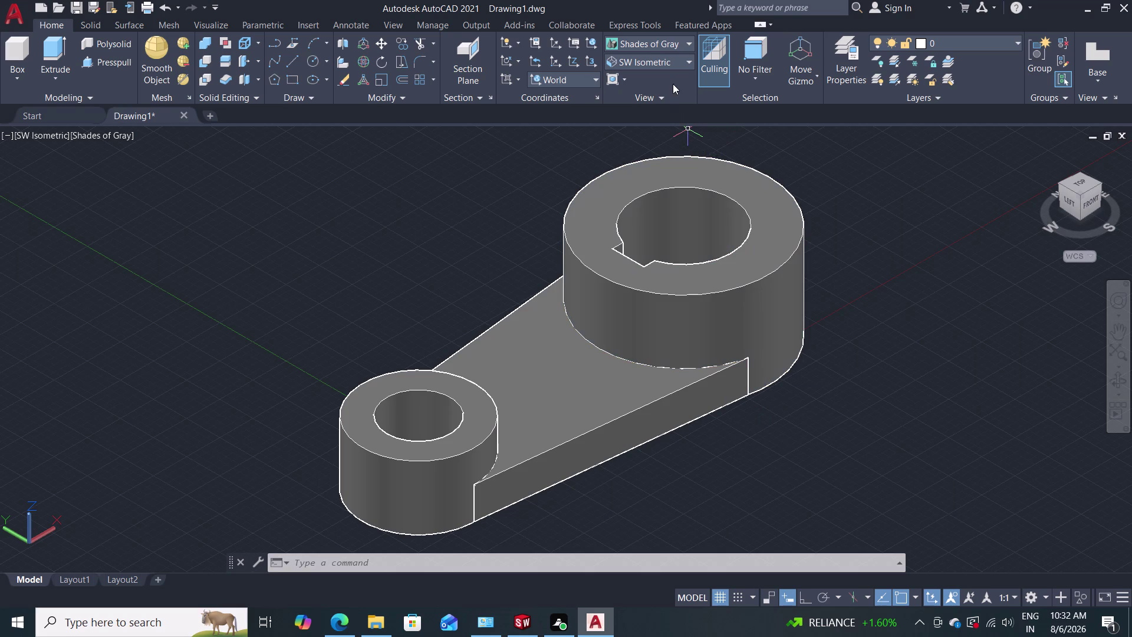
Switch to the Top view and draw a line from the small boss centre to the large boss centre.
click(685, 64)
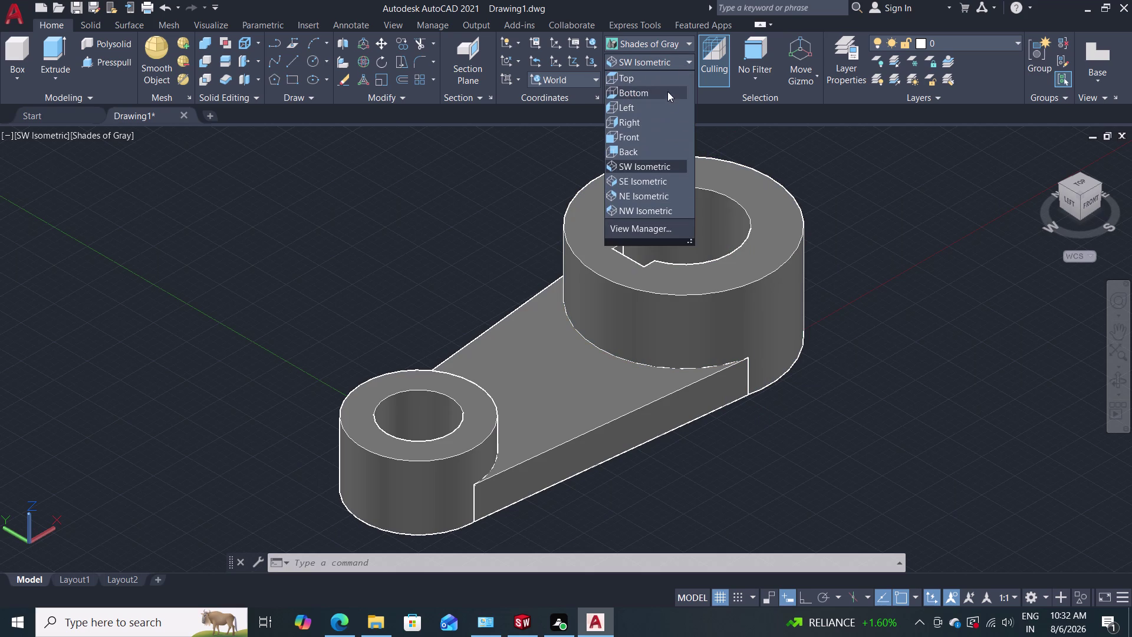
click(667, 82)
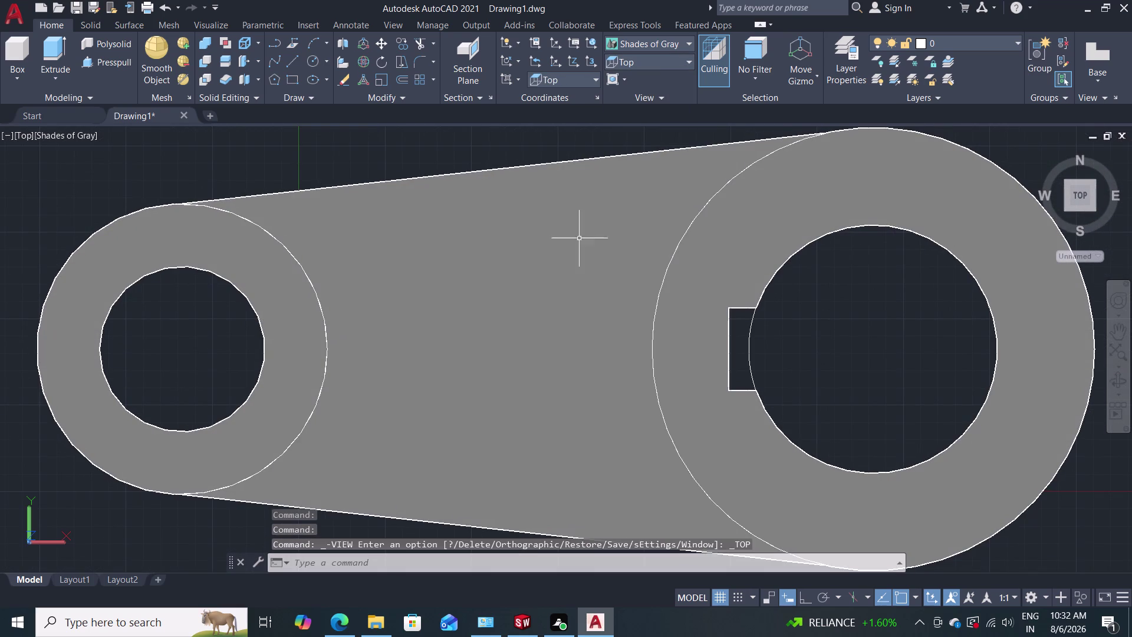
key(l)
key(Return)
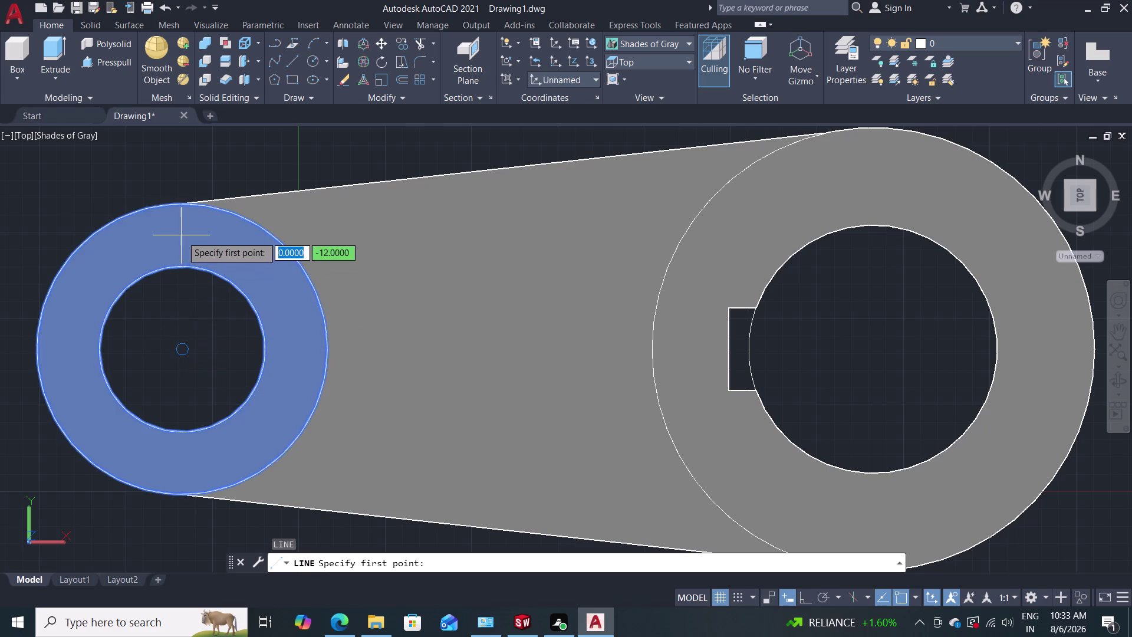
click(182, 350)
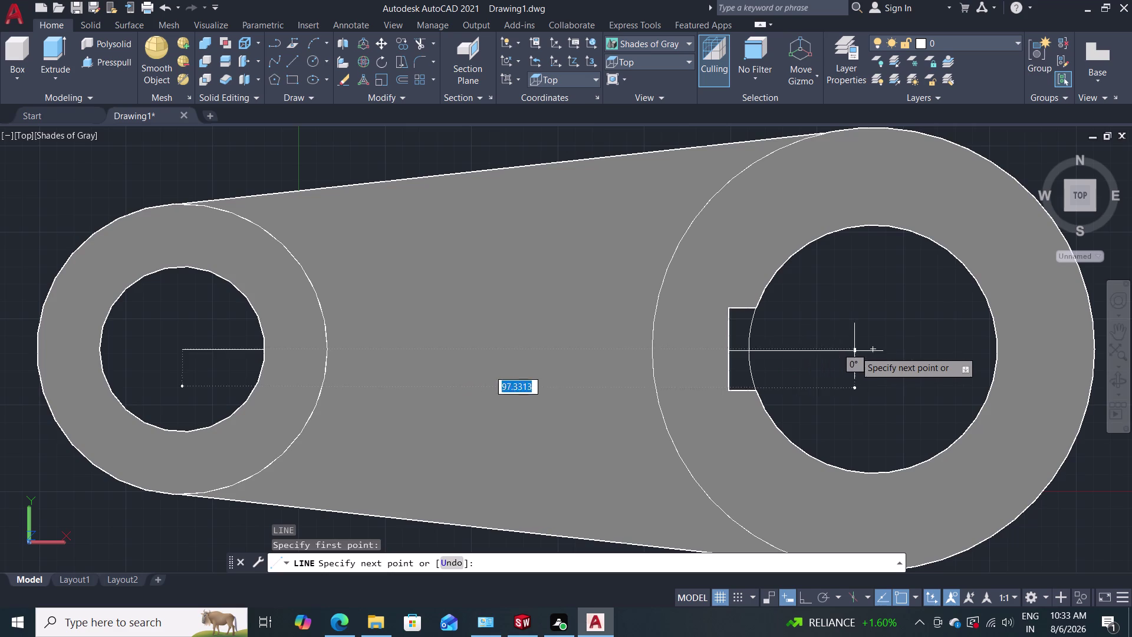
click(877, 348)
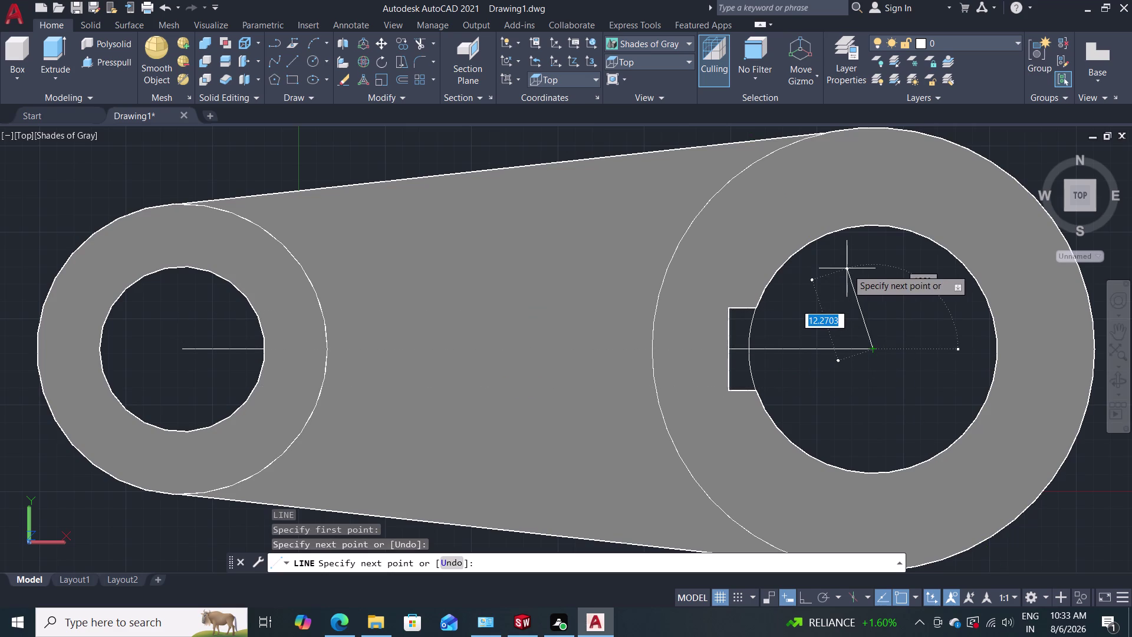
key(Escape)
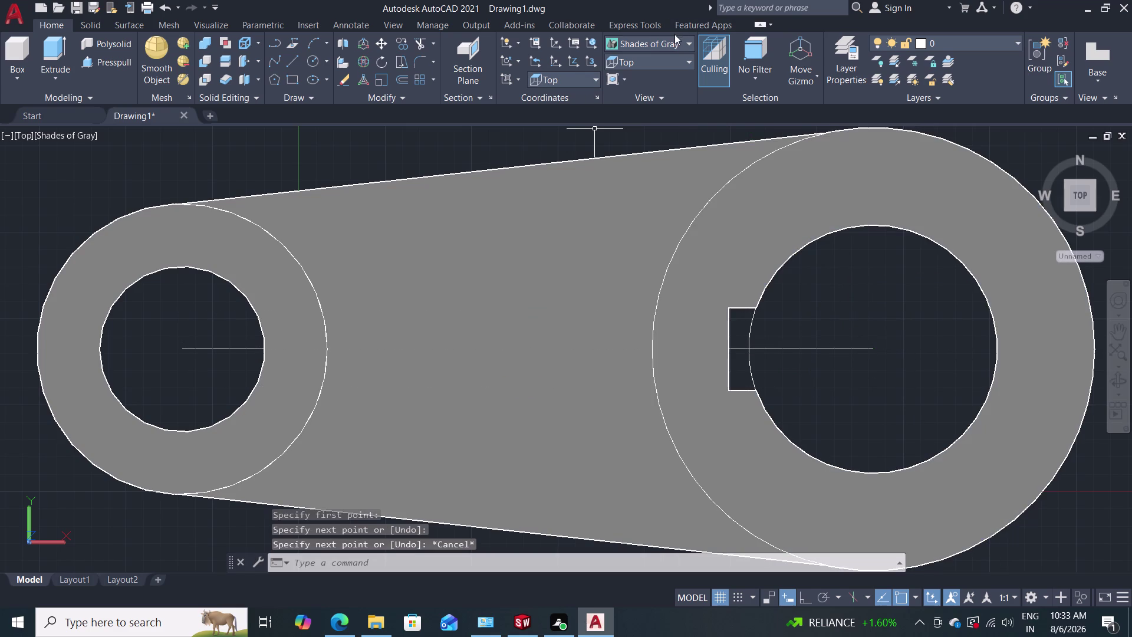
click(671, 42)
Use 2D Wireframe and offset the centre line 6 units above and below.
click(631, 87)
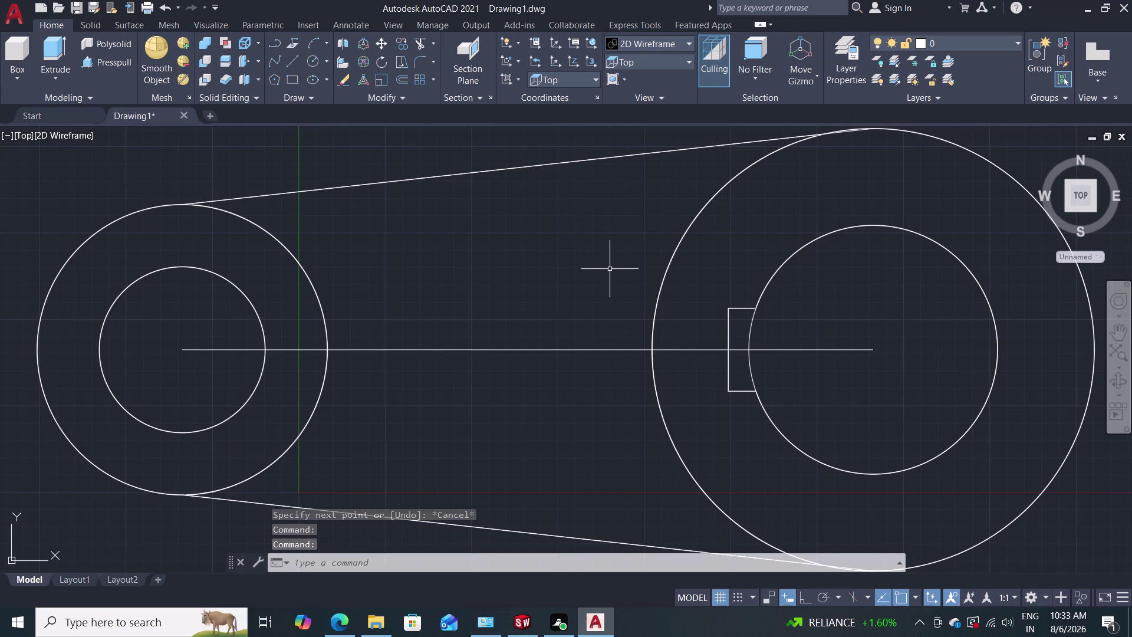
key(o)
key(Return)
key(6)
key(Return)
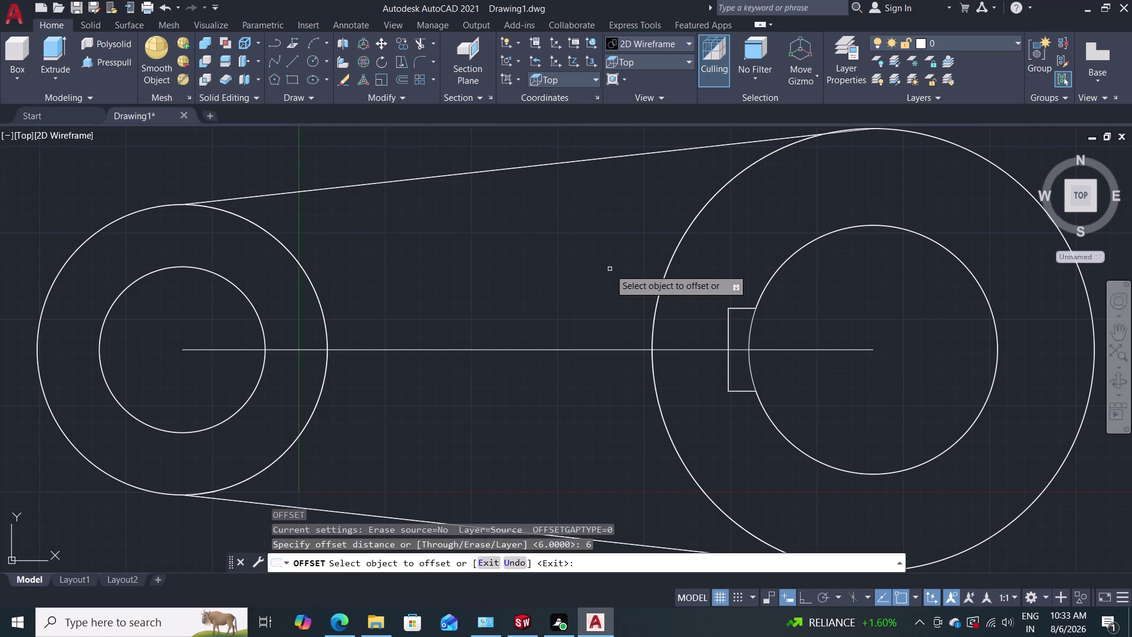
click(549, 348)
click(553, 317)
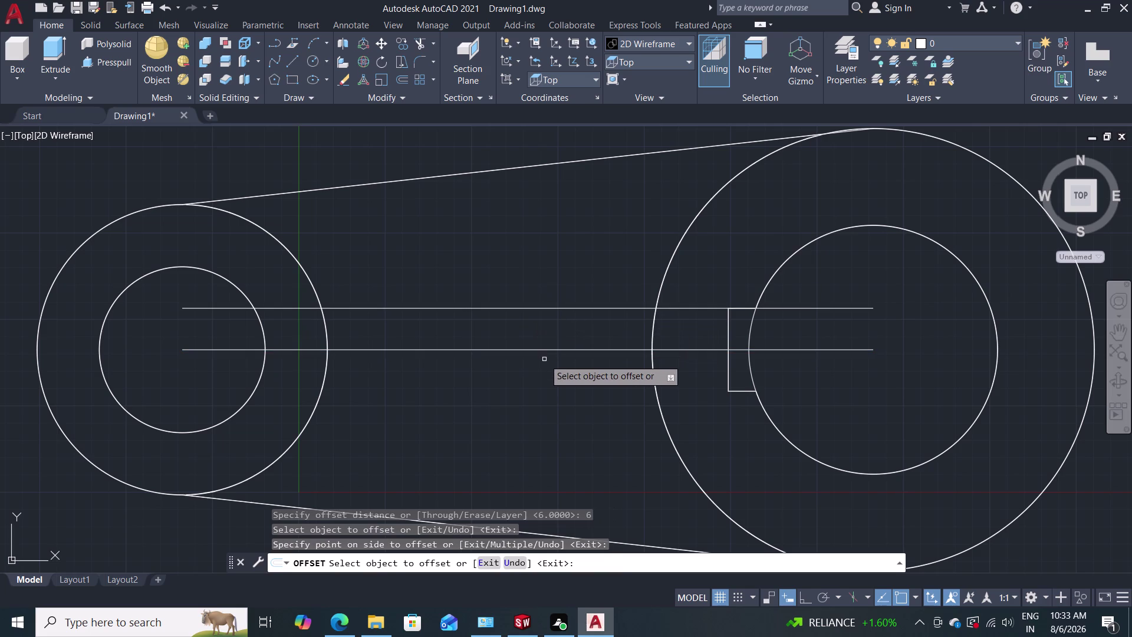
click(548, 349)
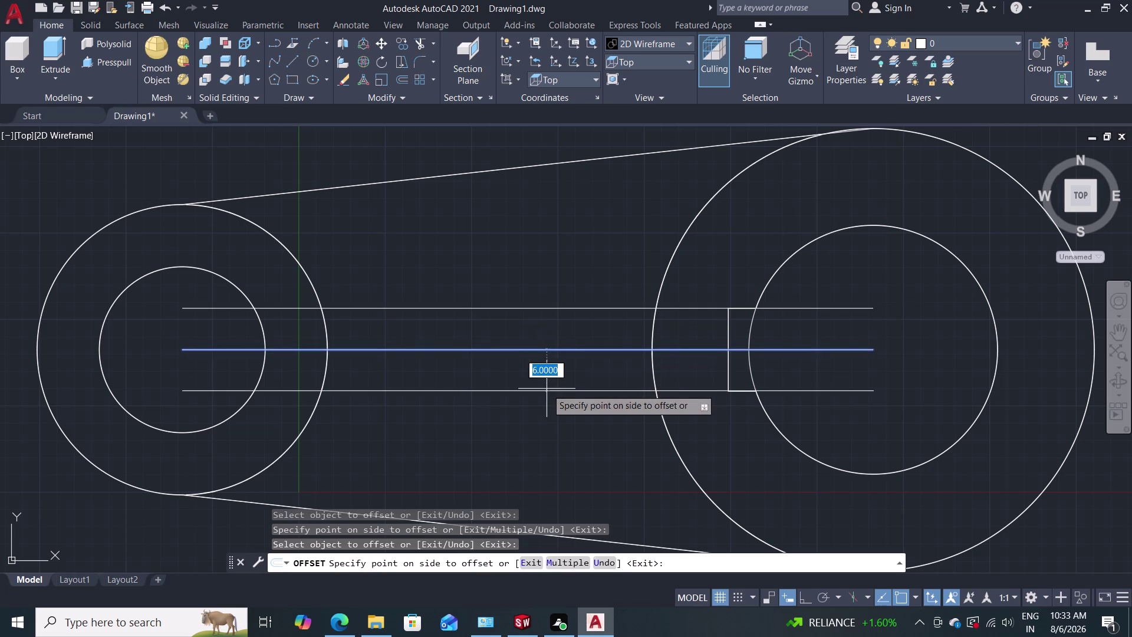
click(547, 389)
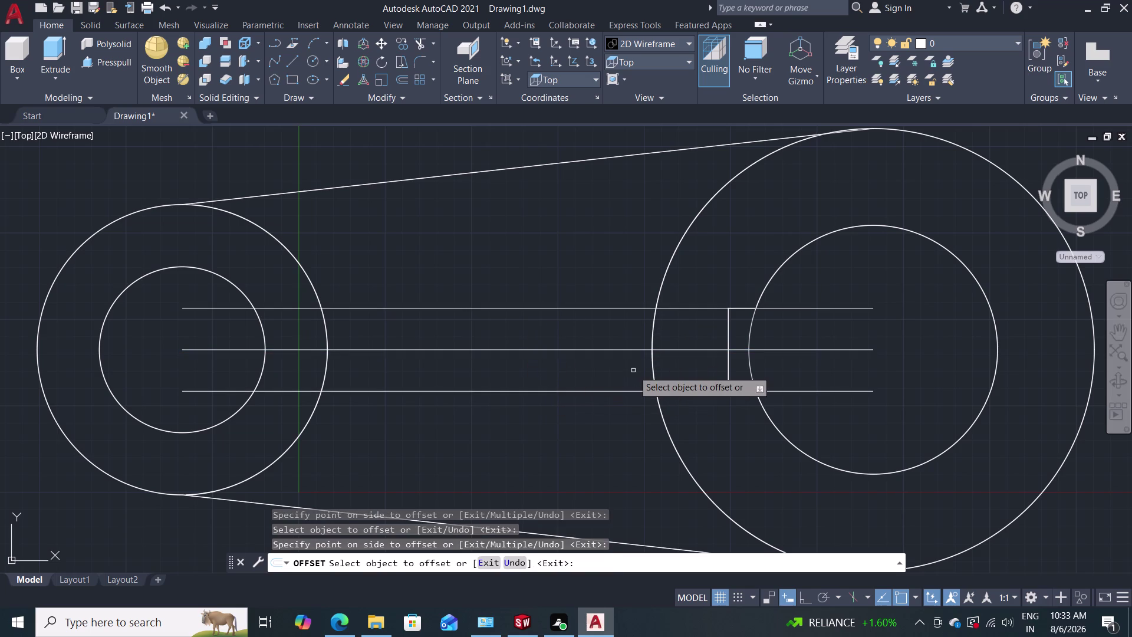
key(Escape)
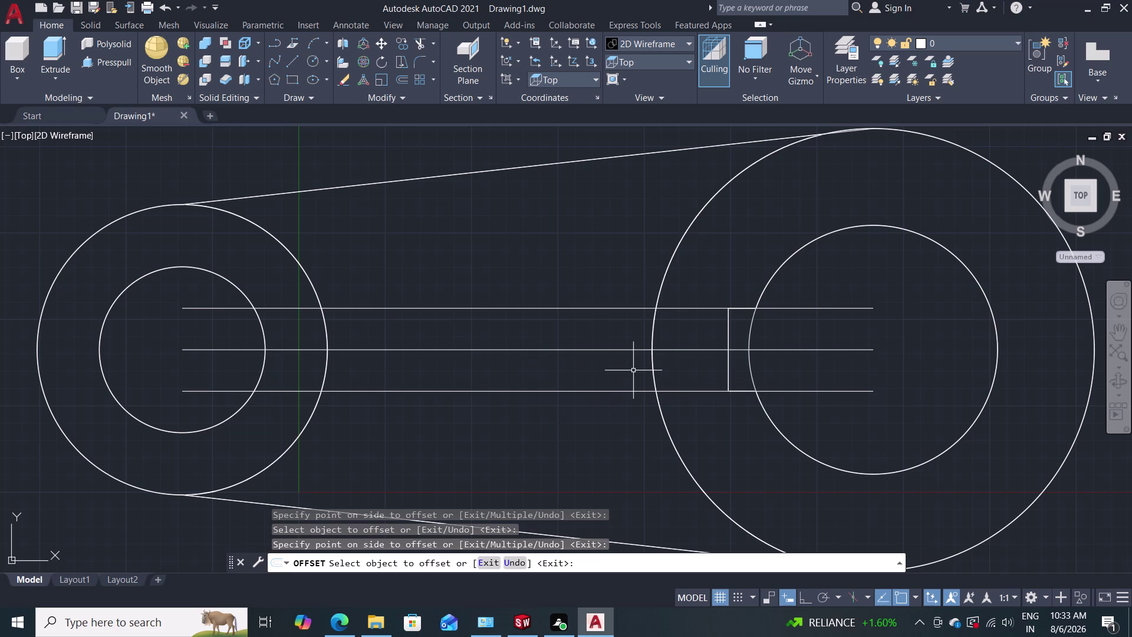
Trim the three web line ends inside the small boss circle.
text(tr)
key(Return)
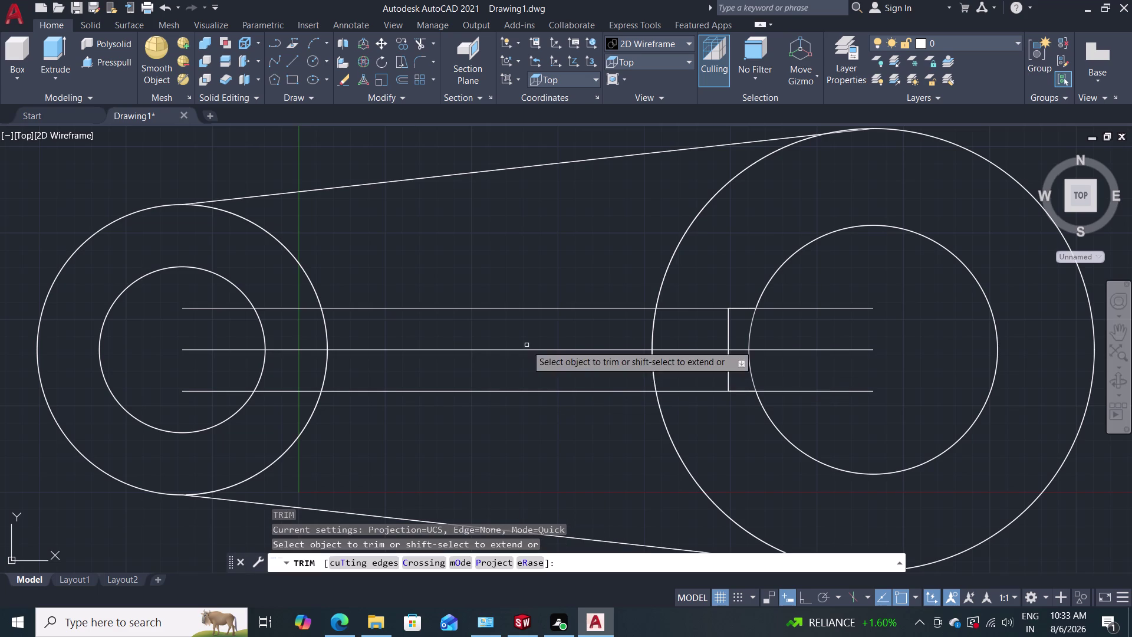
click(282, 293)
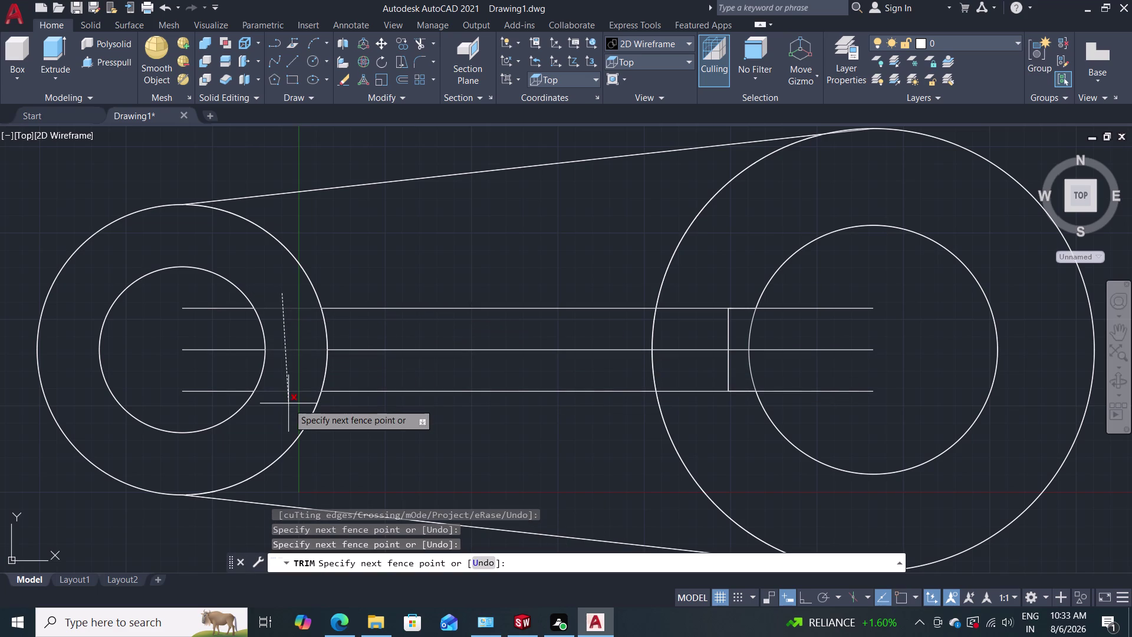
click(288, 404)
click(200, 300)
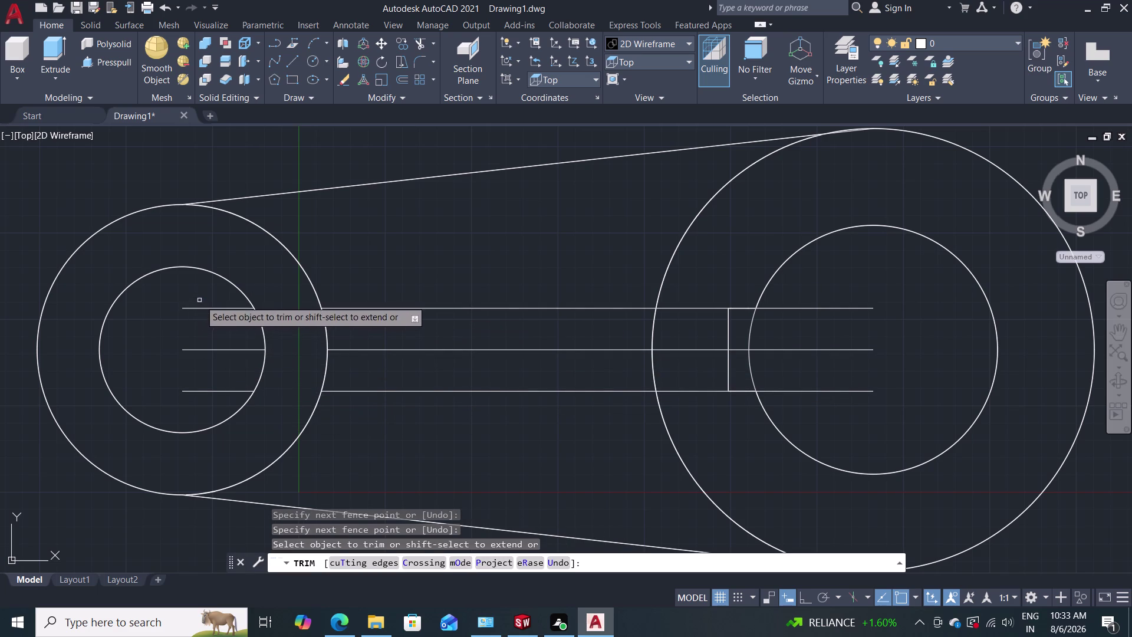
click(215, 398)
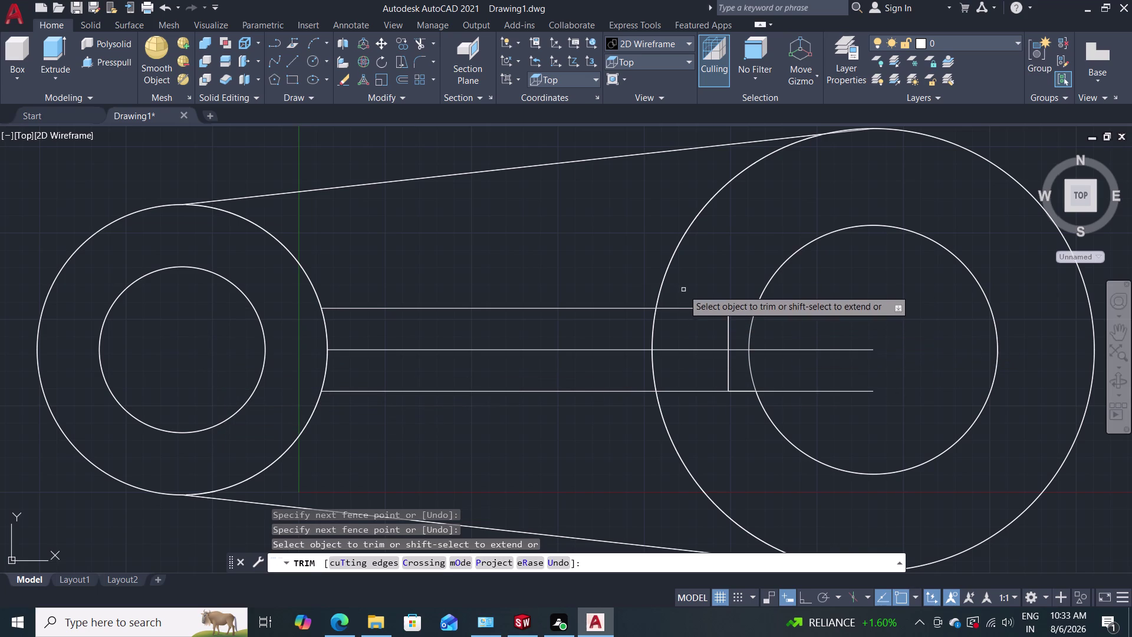
Trim the web lines crossing the large boss and its bore.
drag(687, 284, 710, 392)
click(705, 399)
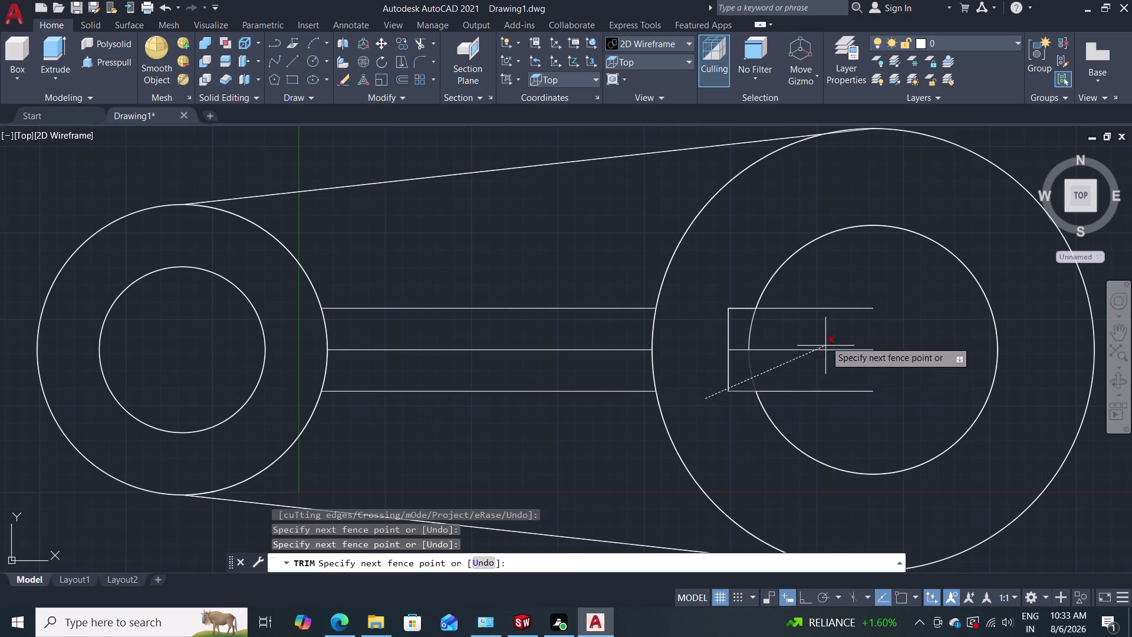
click(694, 408)
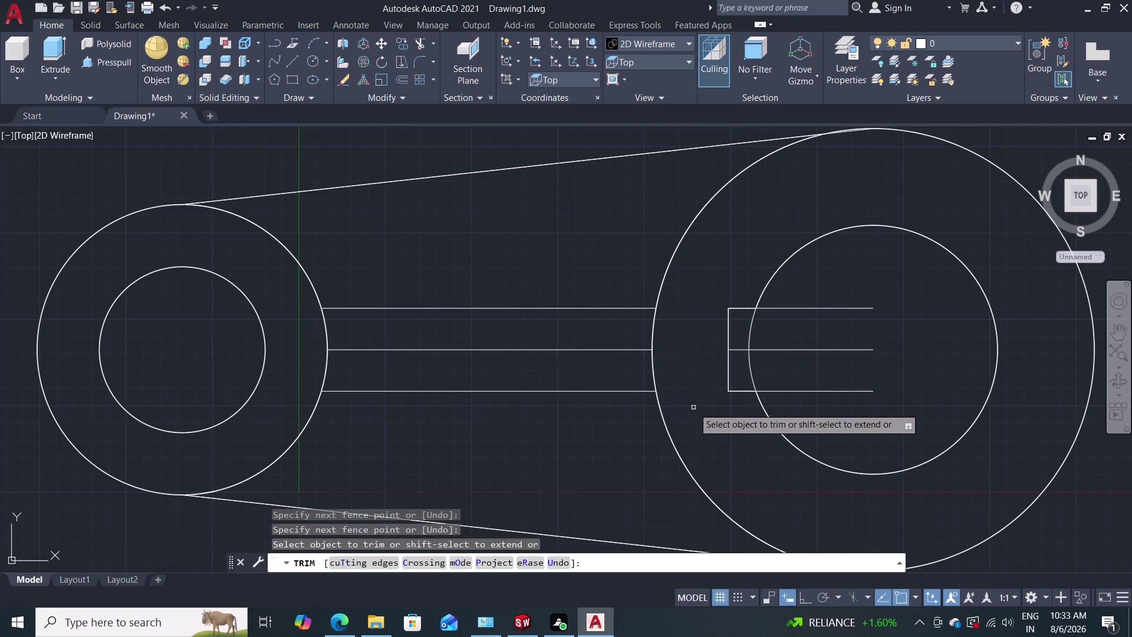
drag(825, 290, 813, 388)
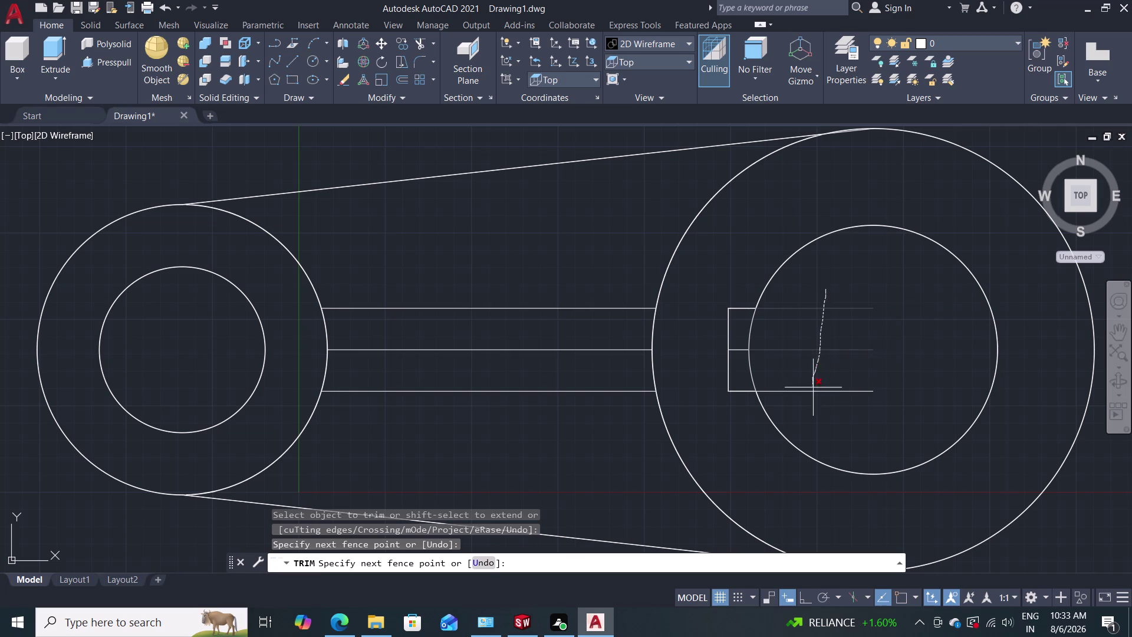
drag(813, 387, 815, 397)
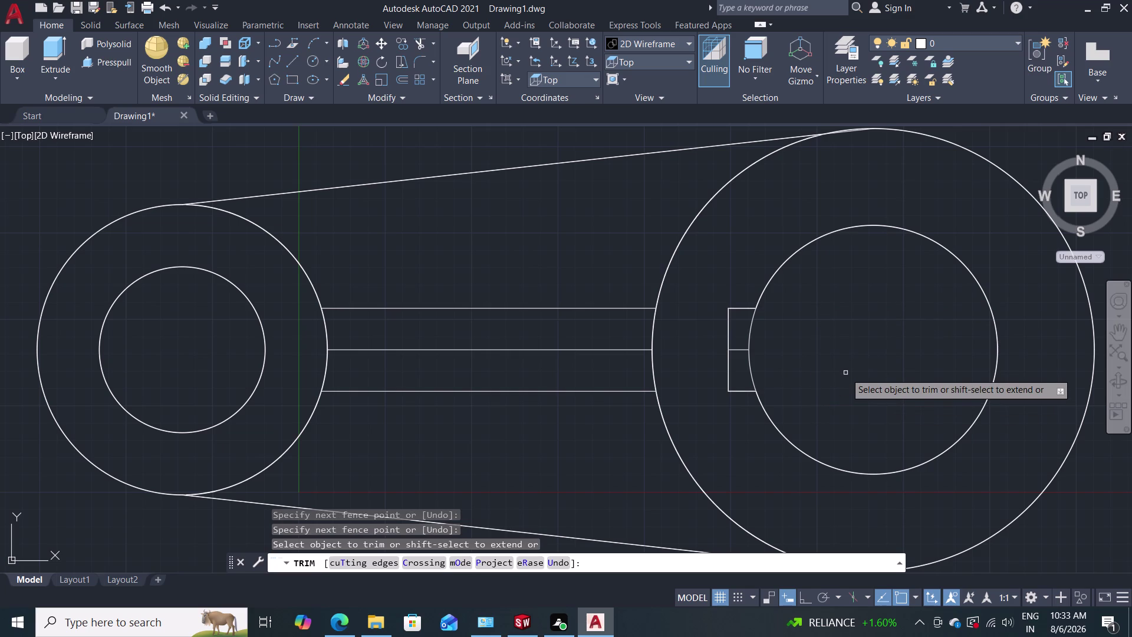
key(Escape)
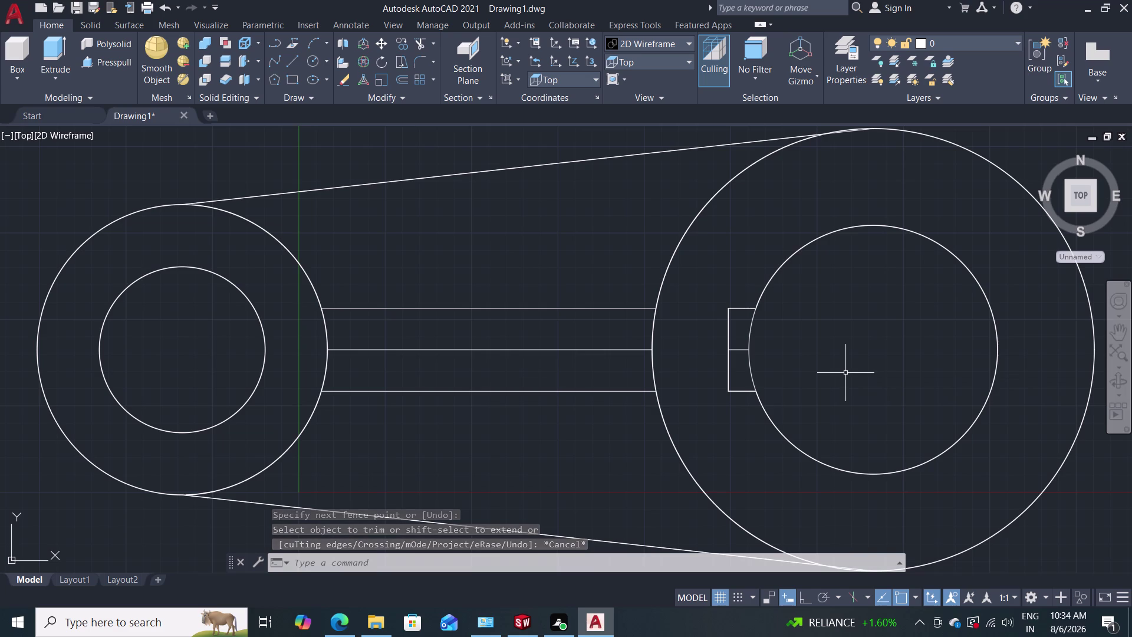
click(675, 65)
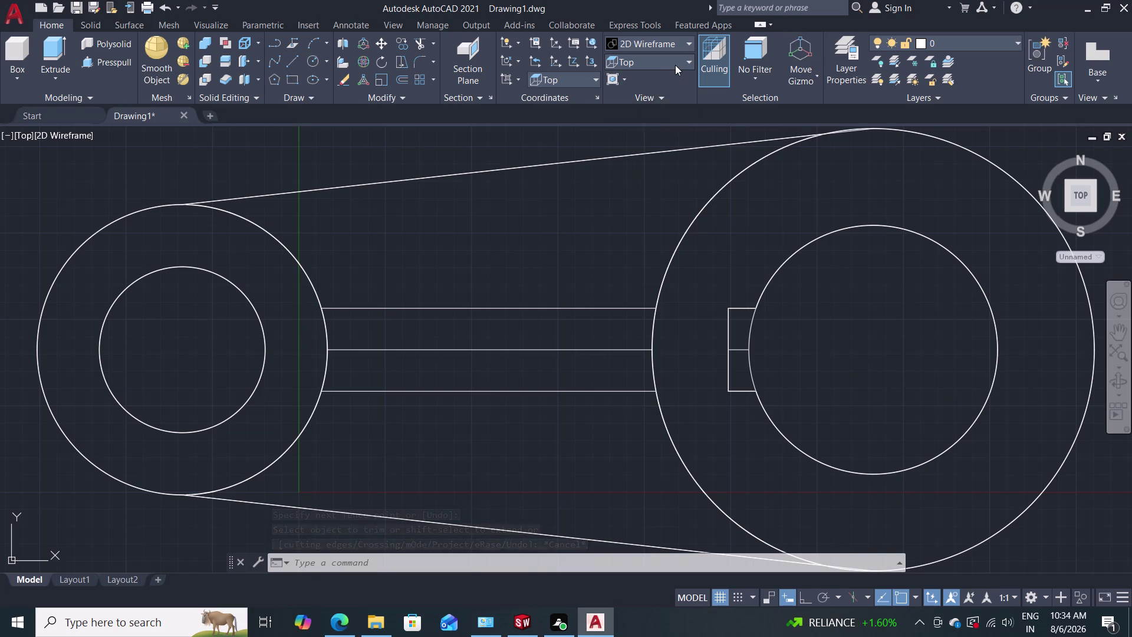
click(628, 164)
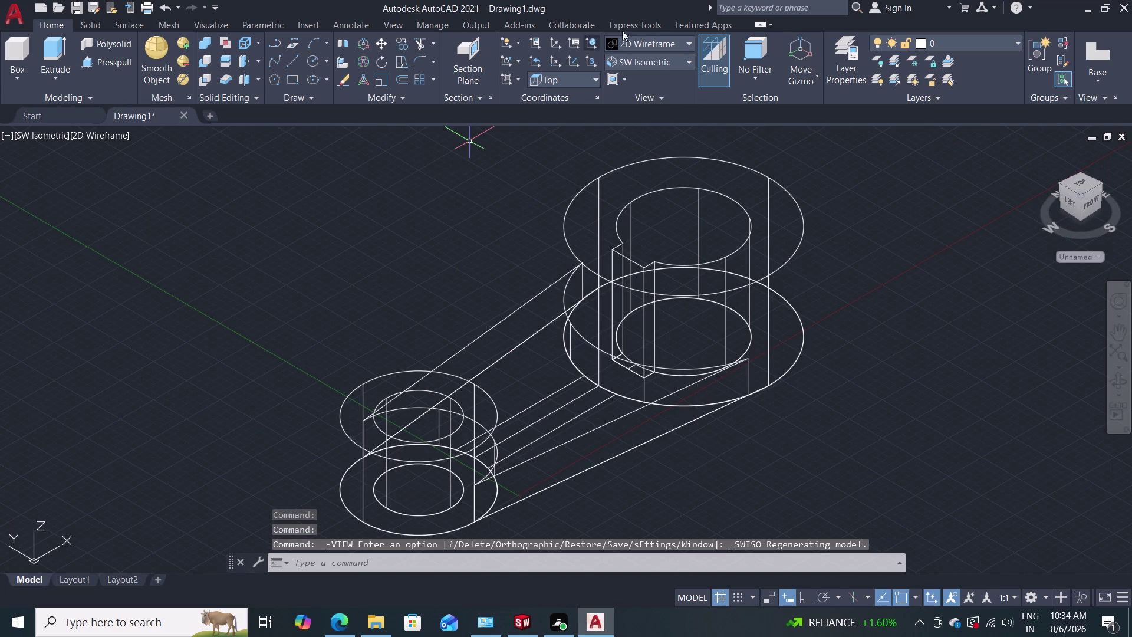
click(657, 38)
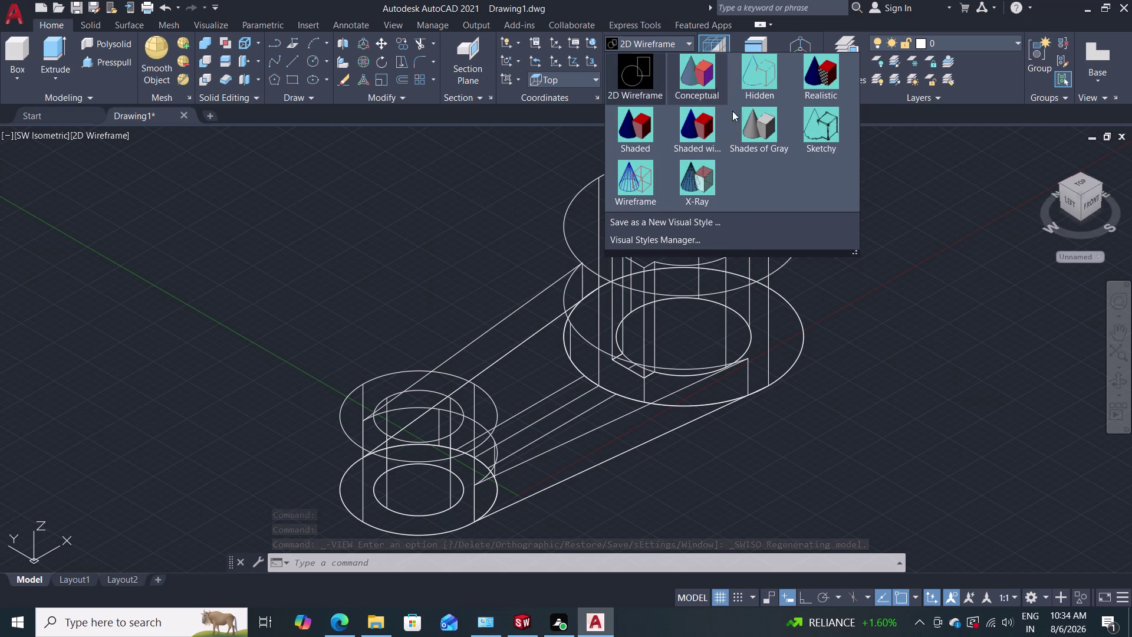
click(769, 136)
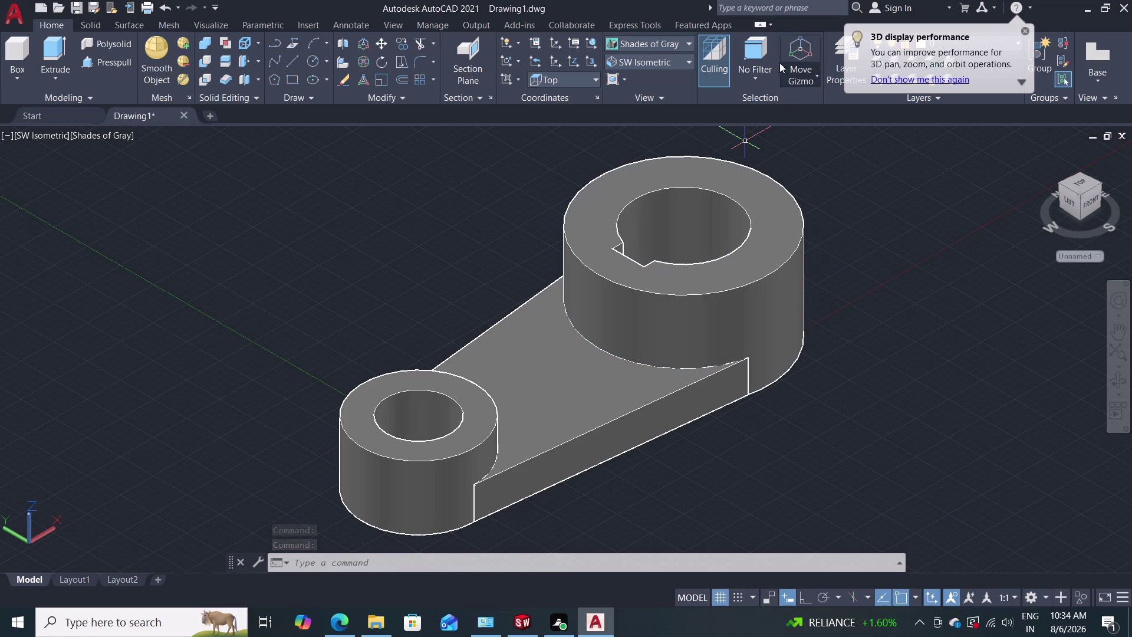
click(679, 39)
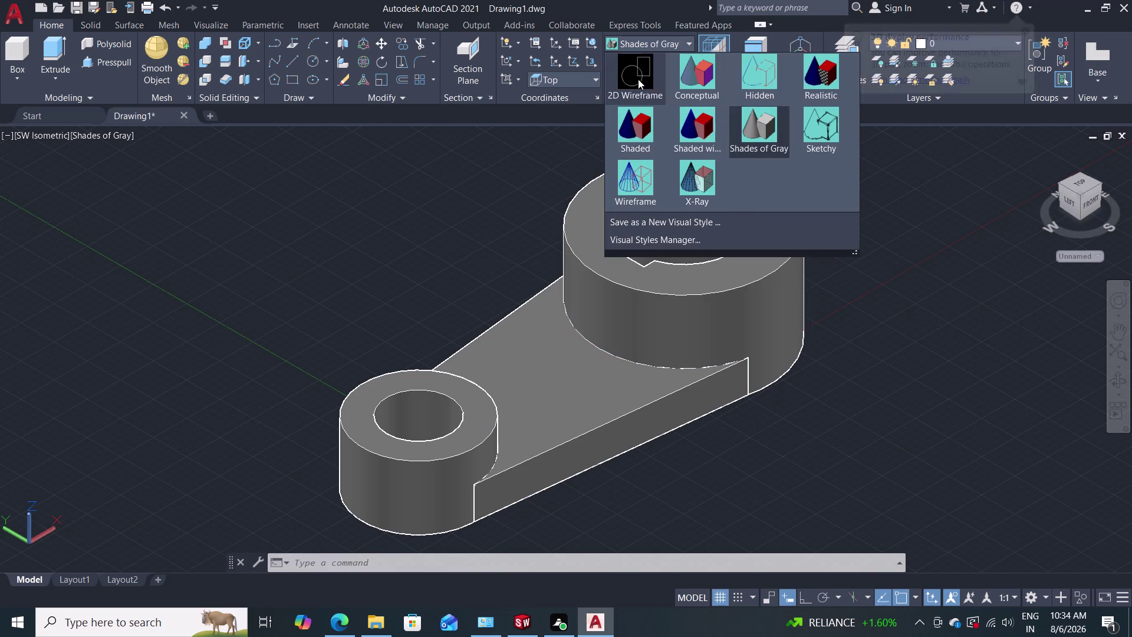
click(638, 79)
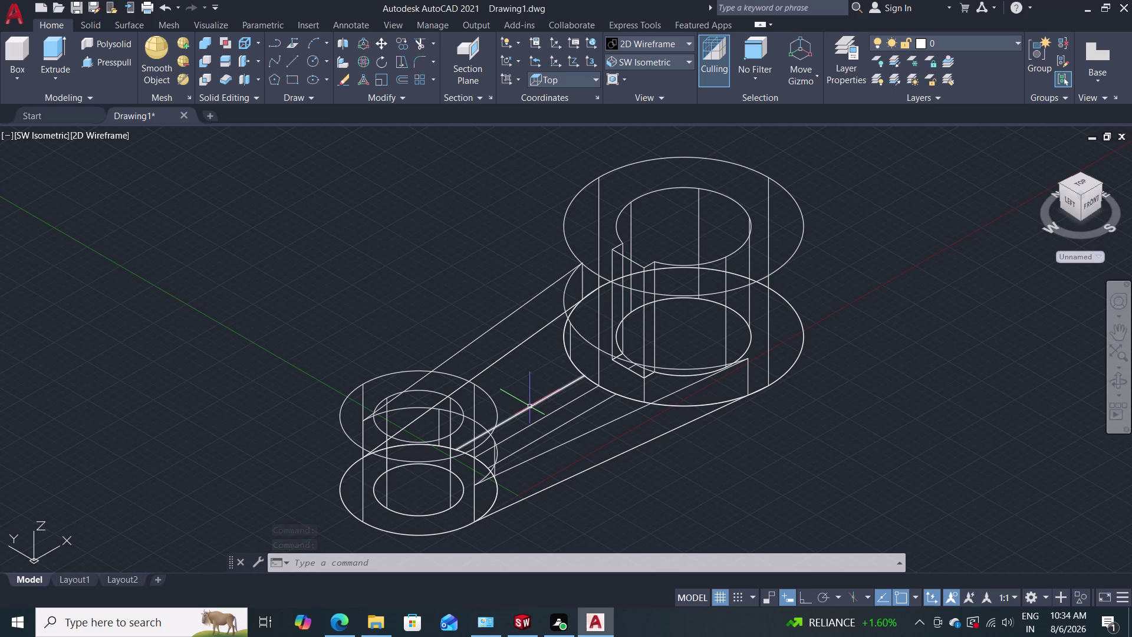
scroll(up, 3)
scroll(up, 3)
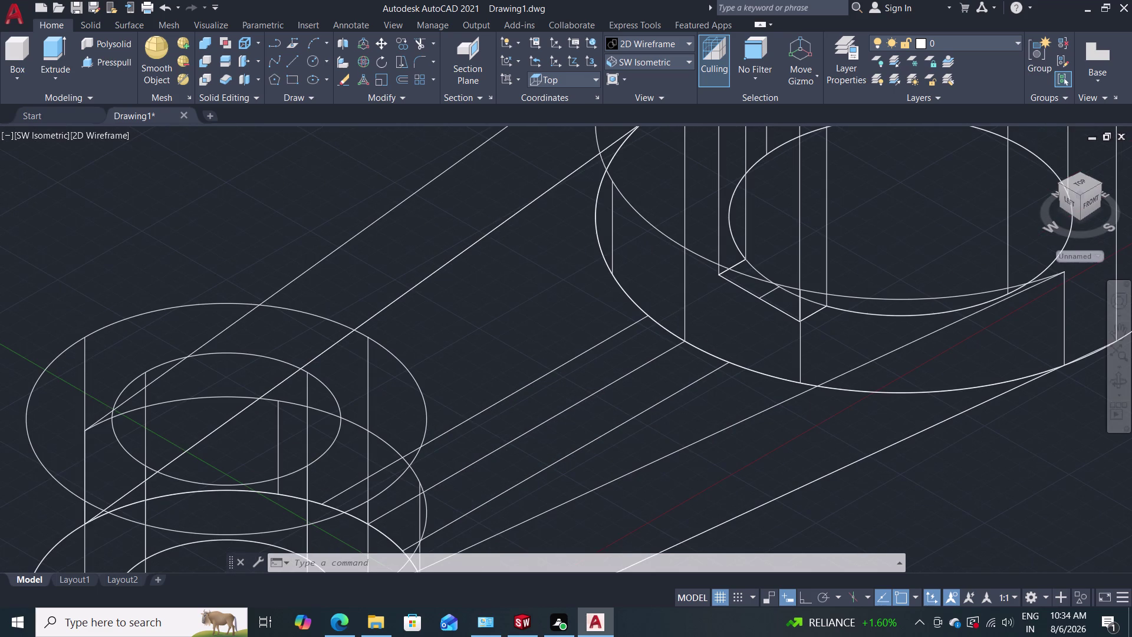
scroll(down, 3)
scroll(down, 3)
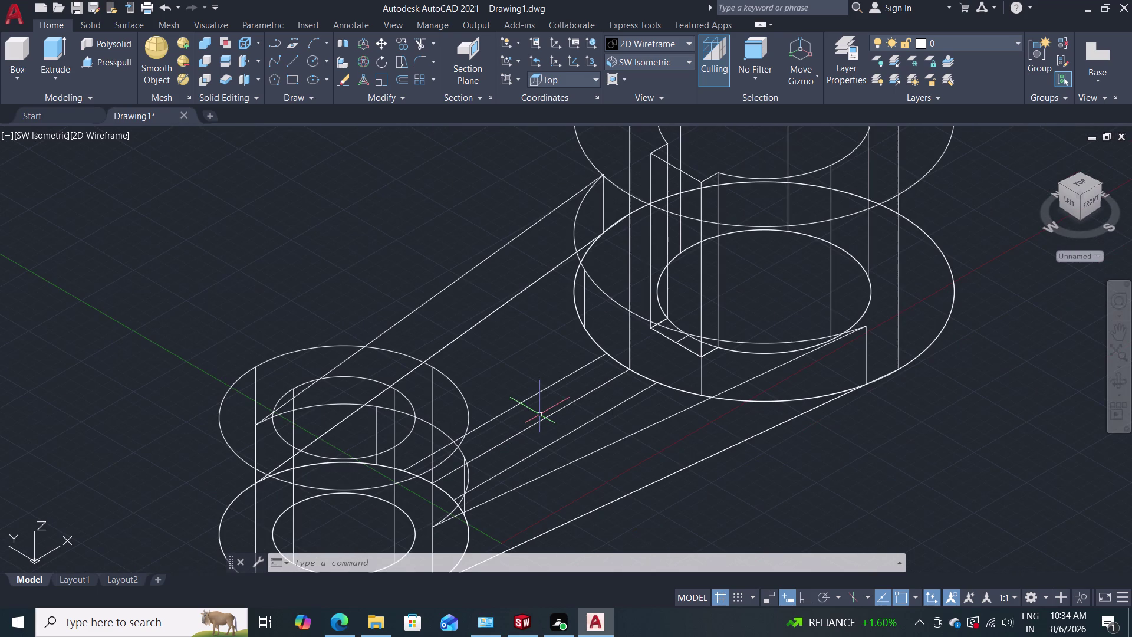
scroll(down, 3)
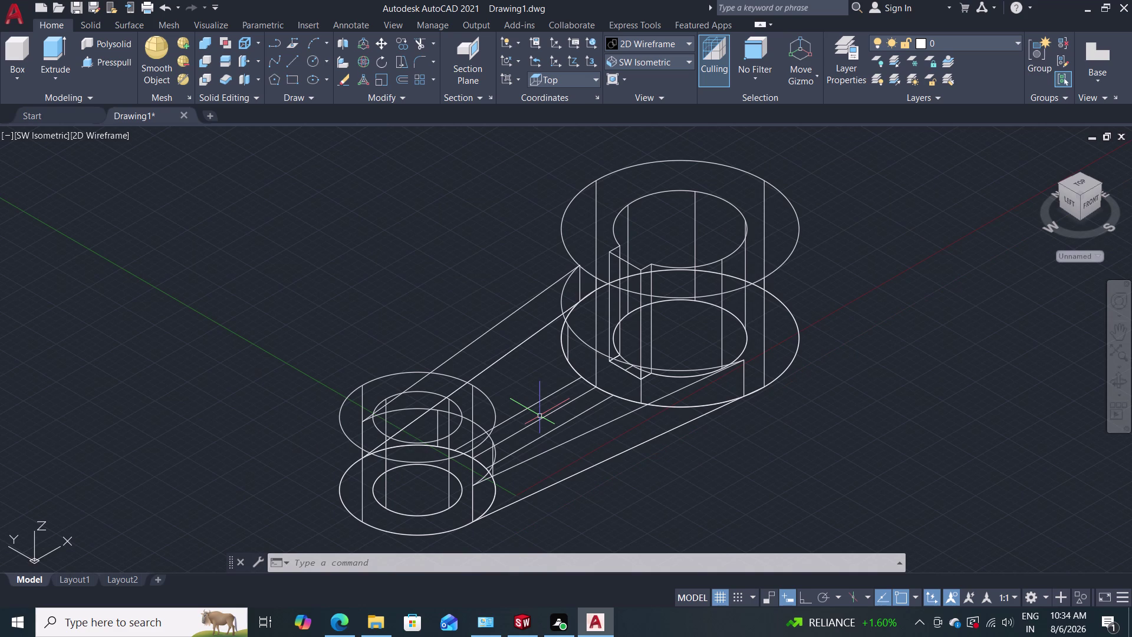
scroll(up, 3)
scroll(down, 3)
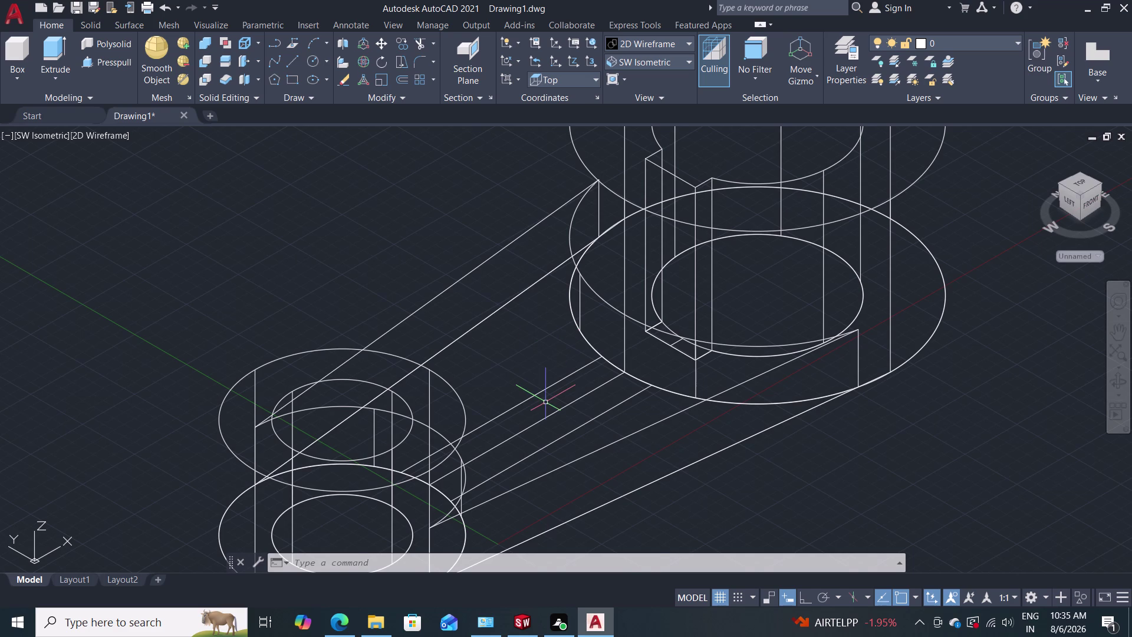
scroll(up, 3)
scroll(down, 3)
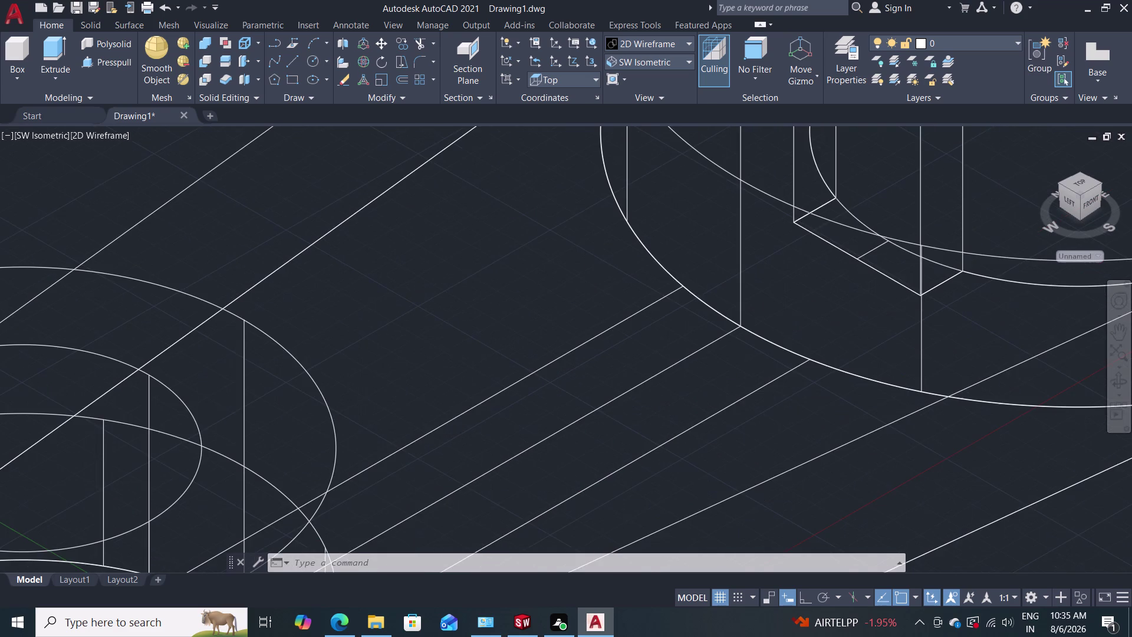
scroll(down, 3)
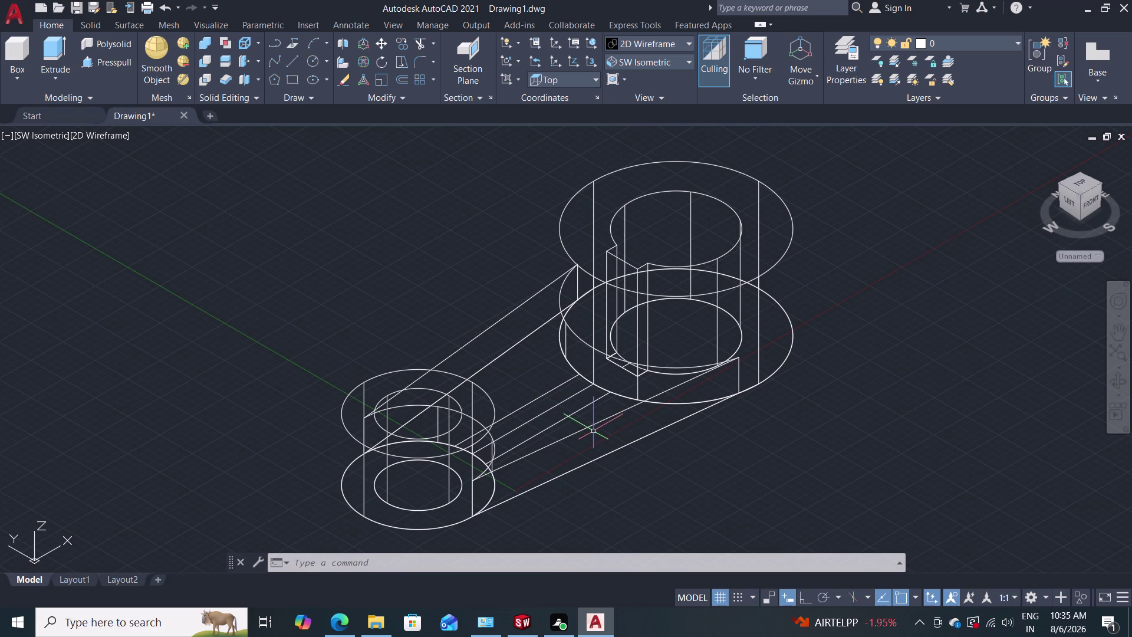
Move the two web lines down from the arm's top toward its lower face.
click(577, 412)
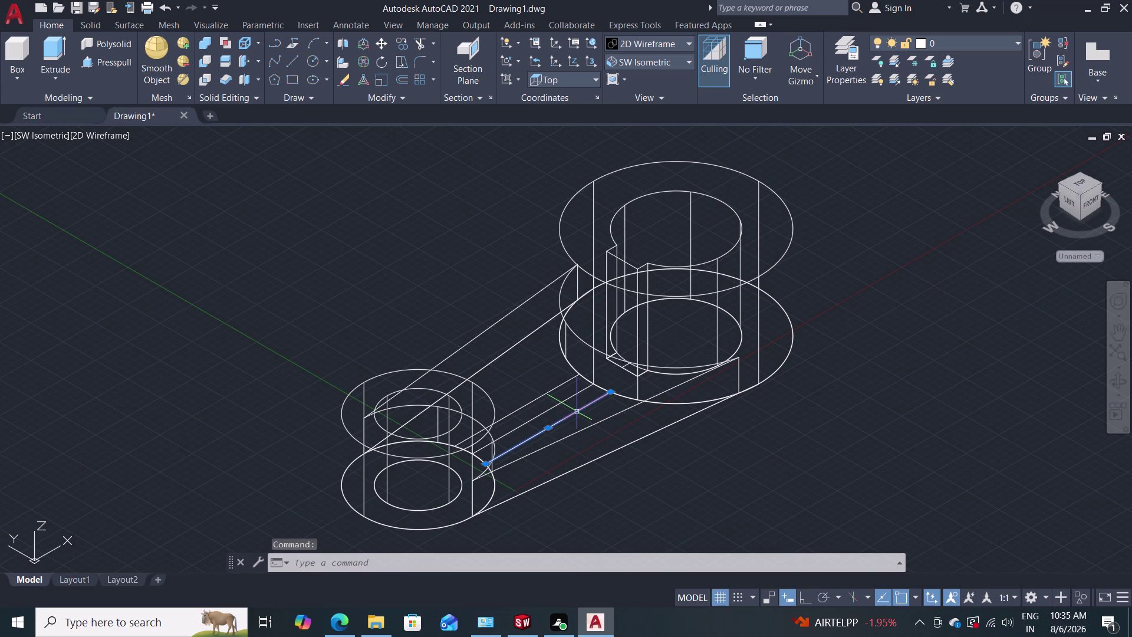
click(570, 400)
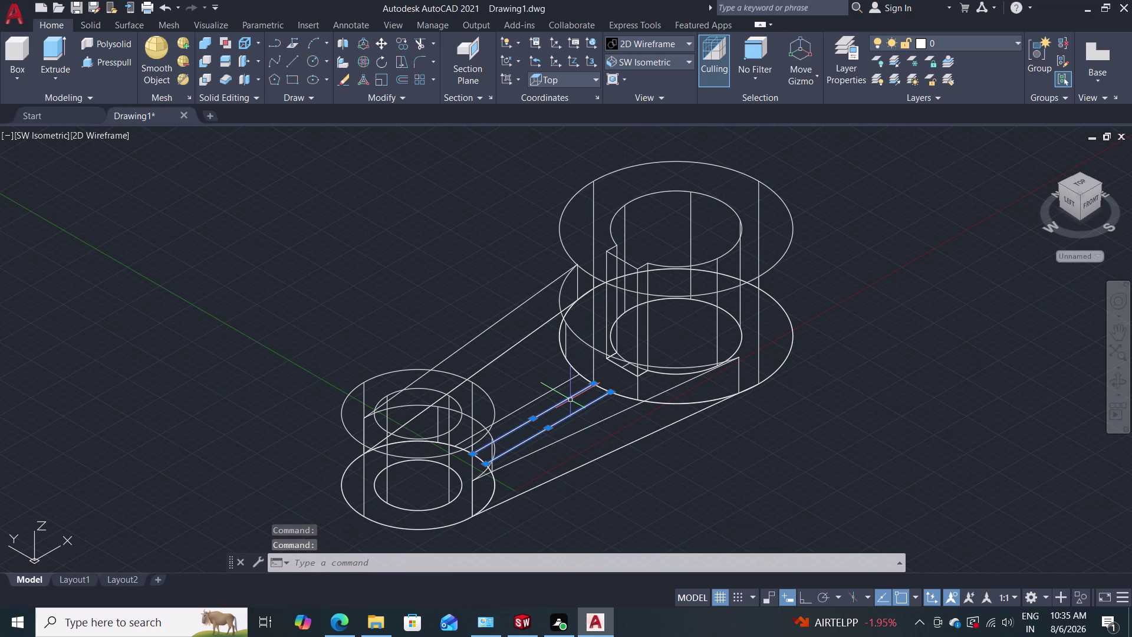
key(m)
key(Return)
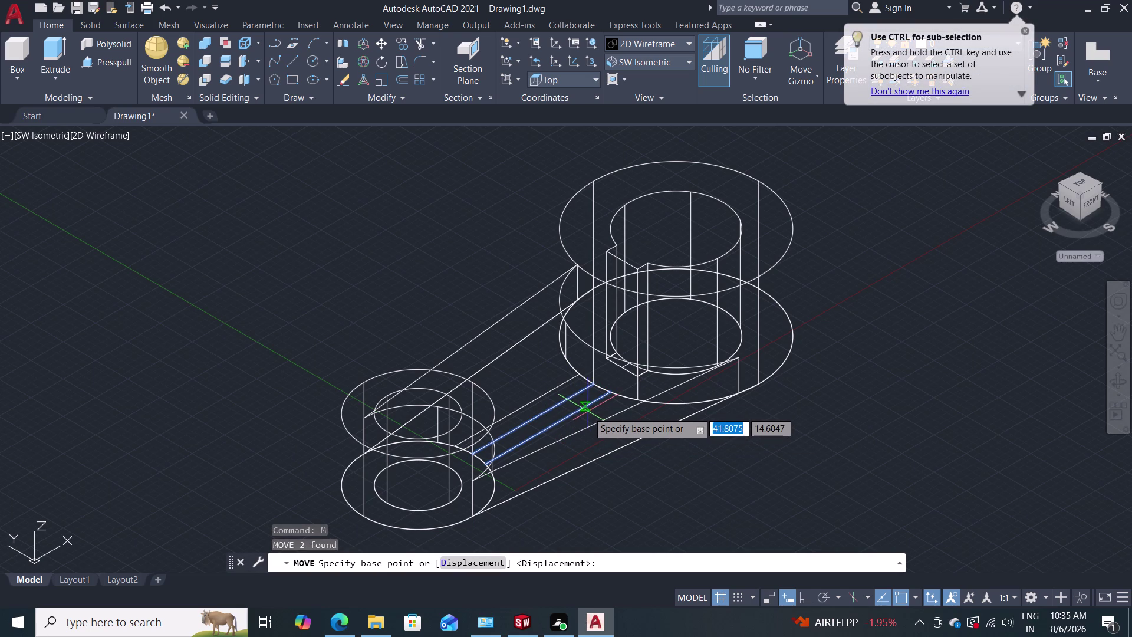
click(483, 461)
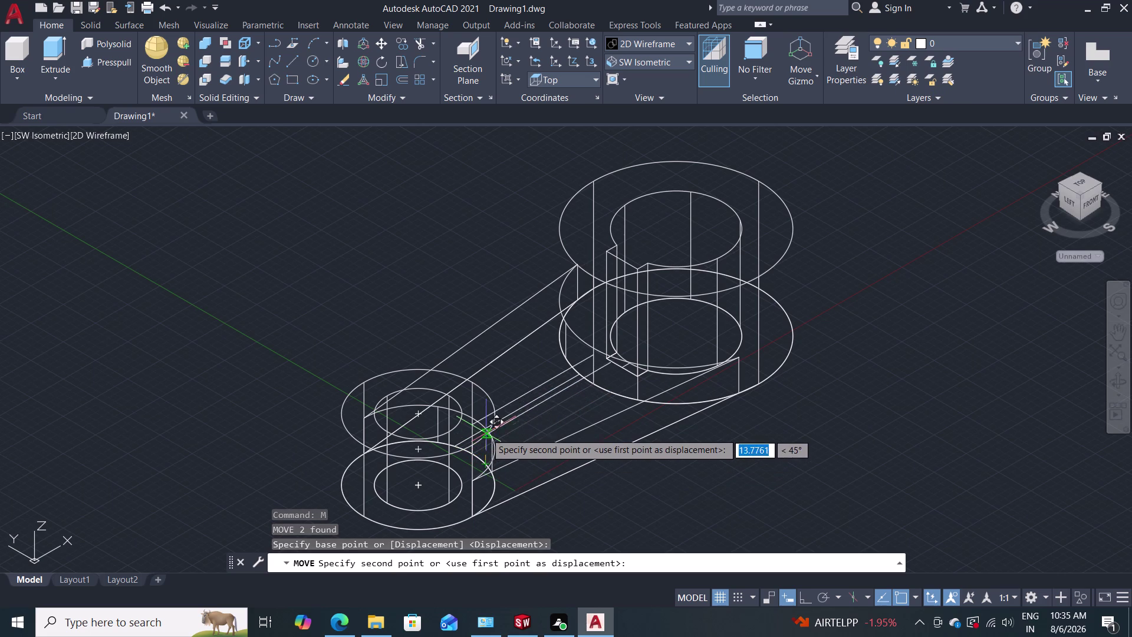
click(489, 394)
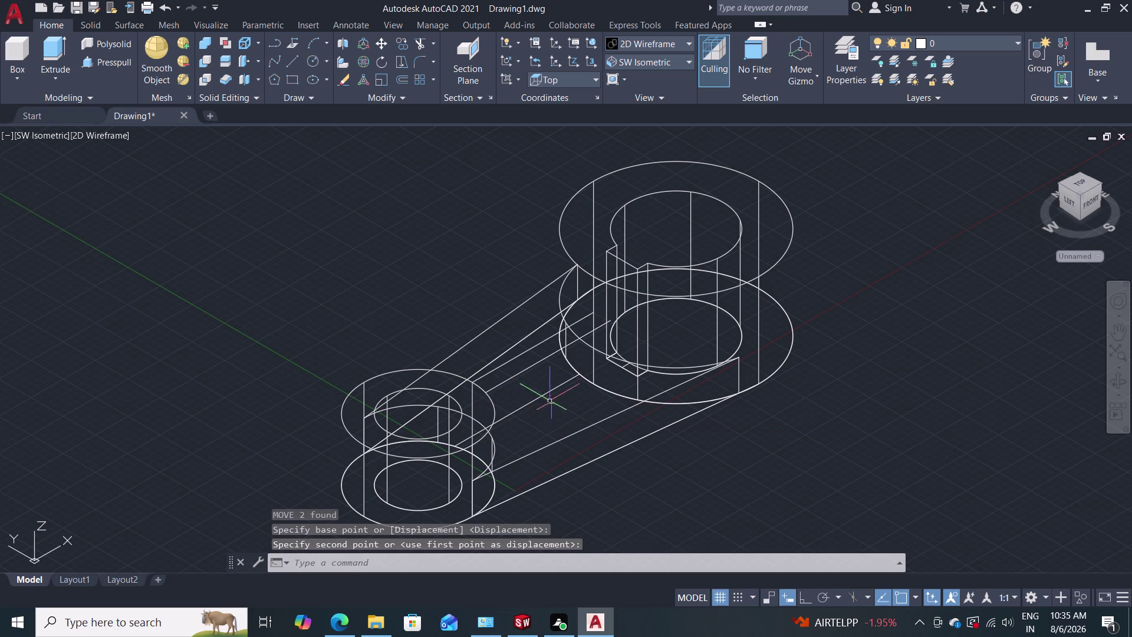
Zoom the view in and out, then undo to restore the previous view.
scroll(down, 3)
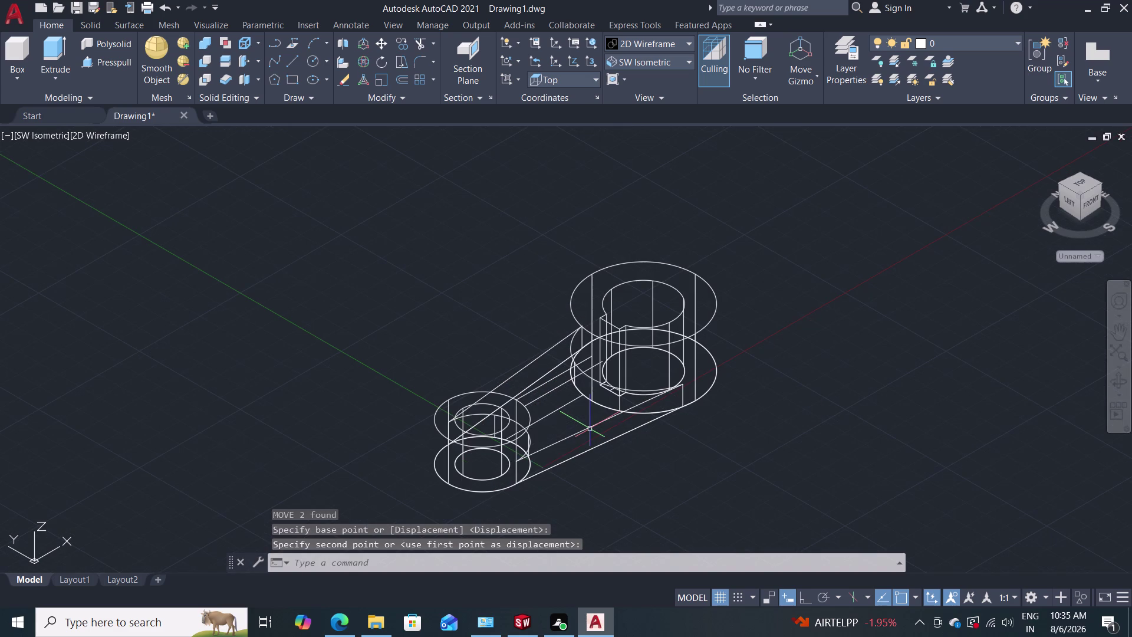
scroll(up, 3)
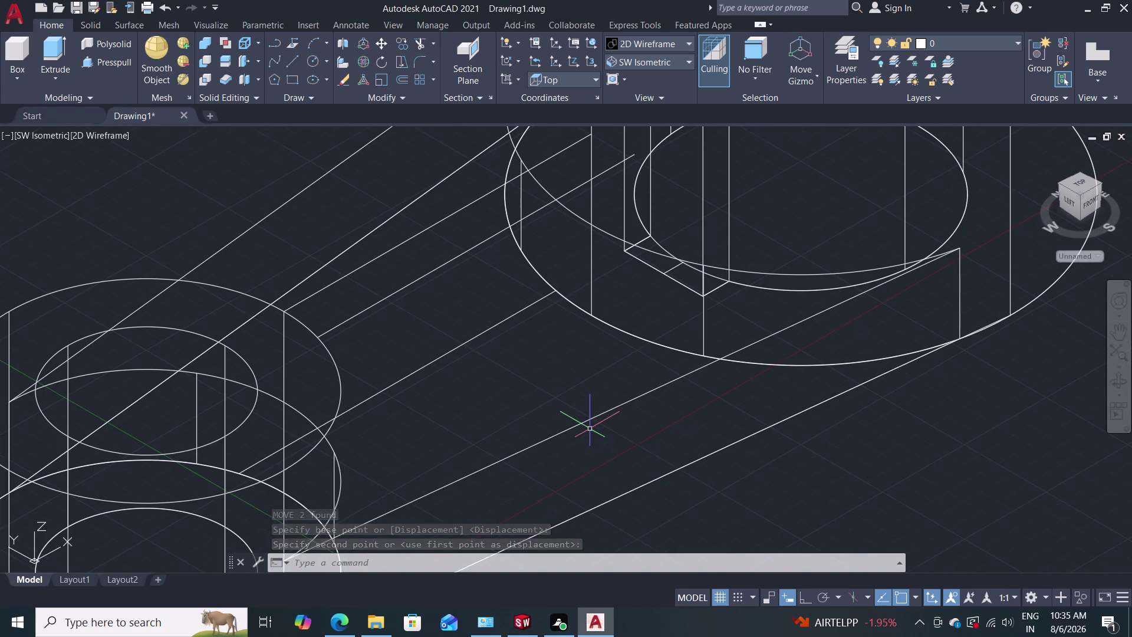
scroll(down, 3)
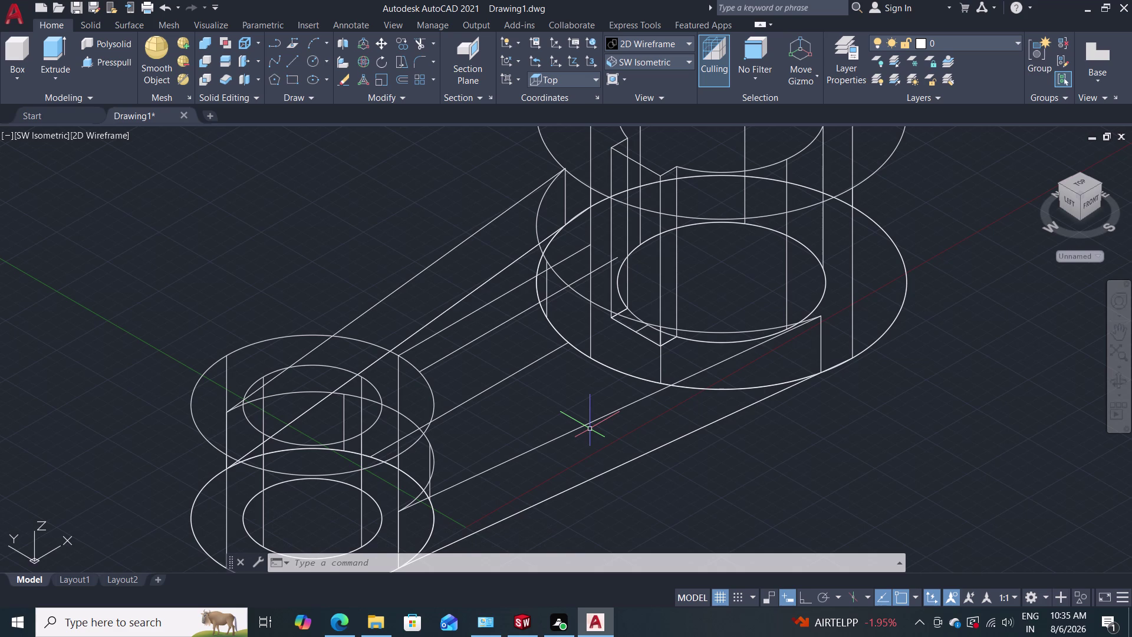
key(ctrl+z)
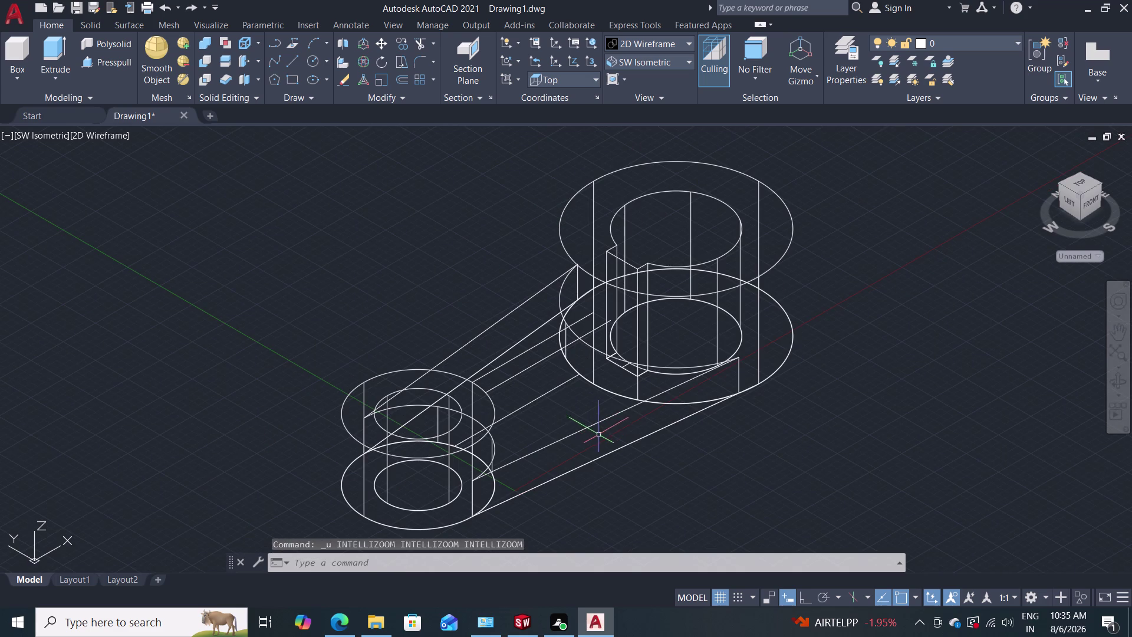
Leave the visual style unchanged and switch to the Top preset view.
click(684, 46)
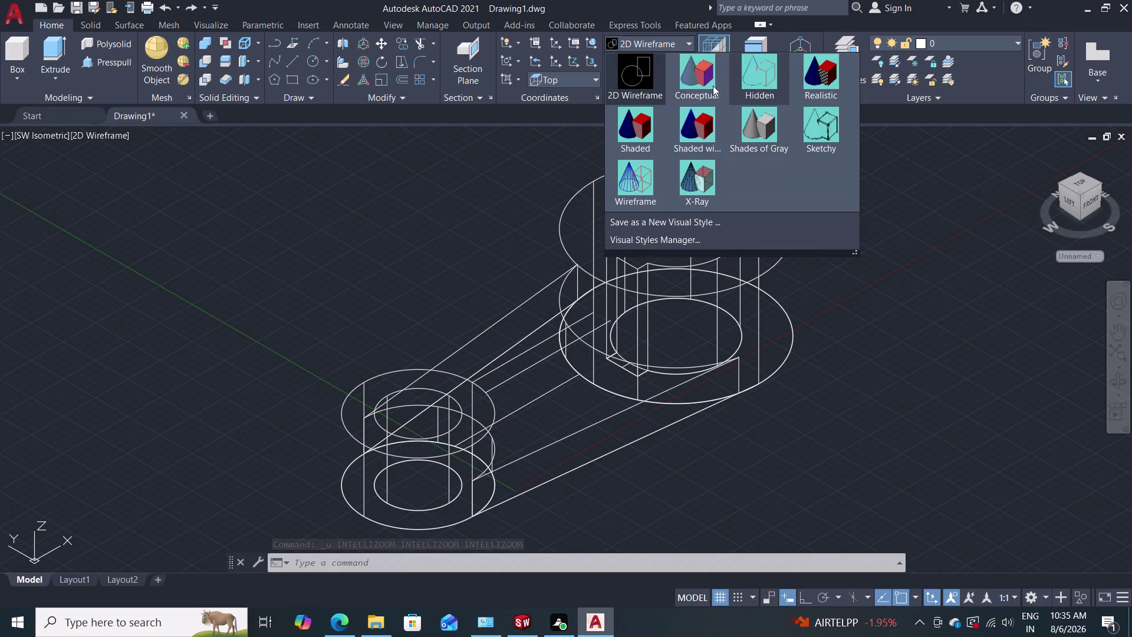
click(648, 82)
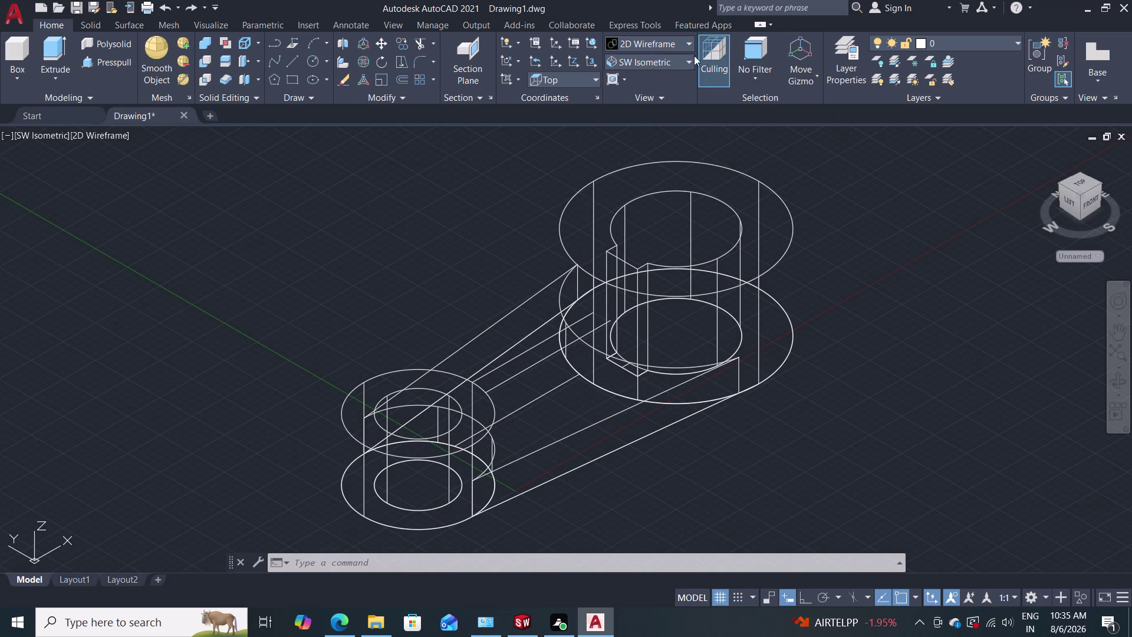
click(683, 59)
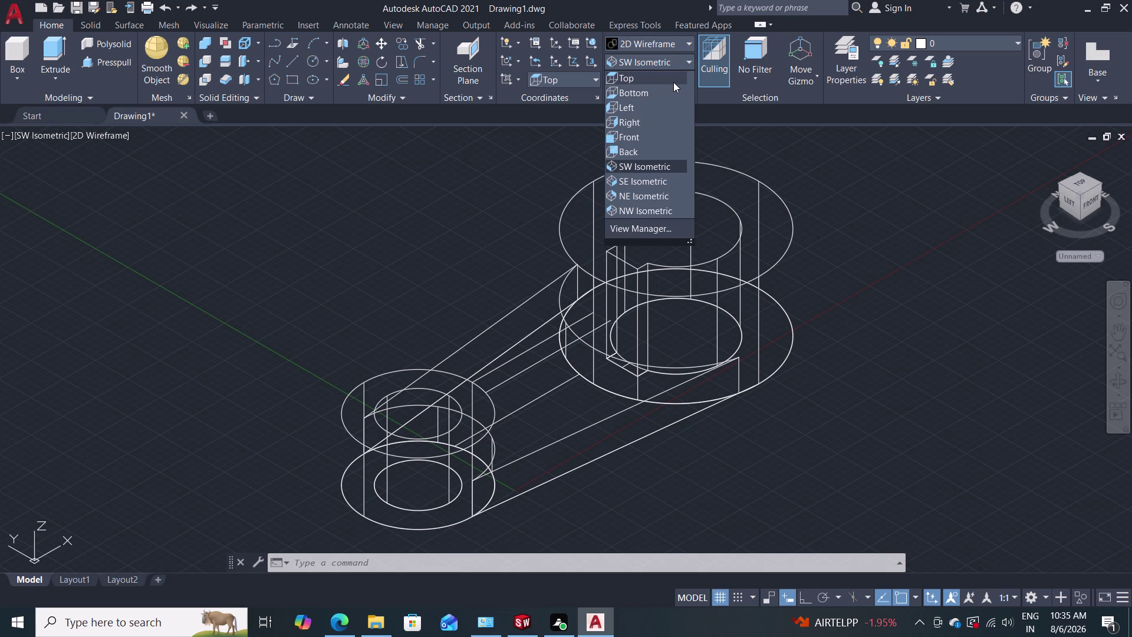
click(674, 81)
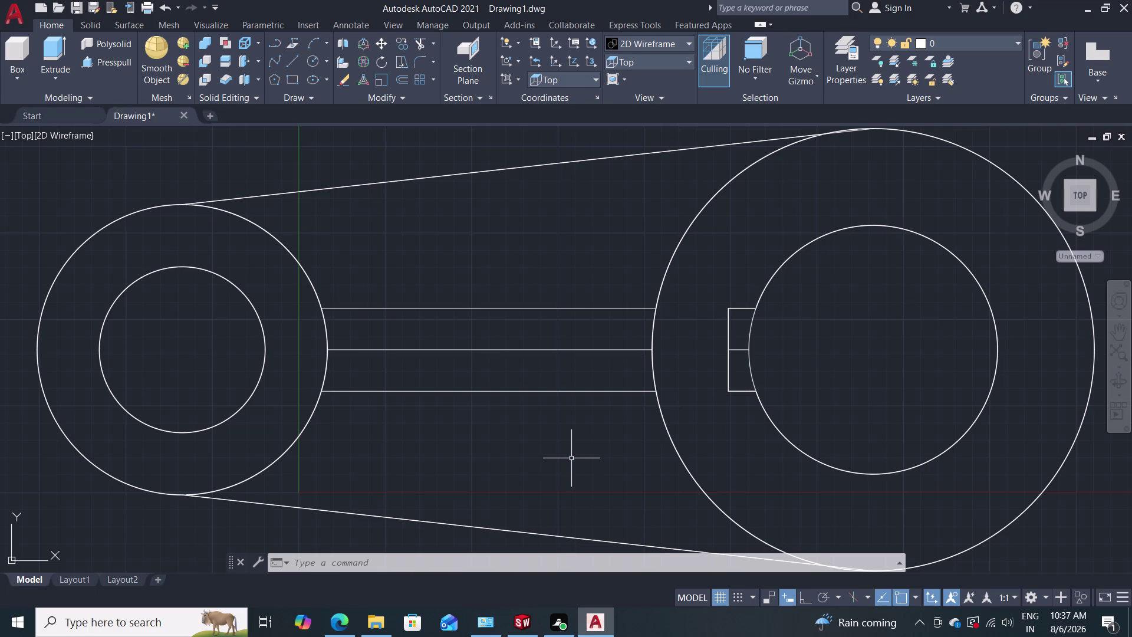
Check the model in SW Isometric and SE Isometric, then return to Top view.
click(680, 67)
click(656, 174)
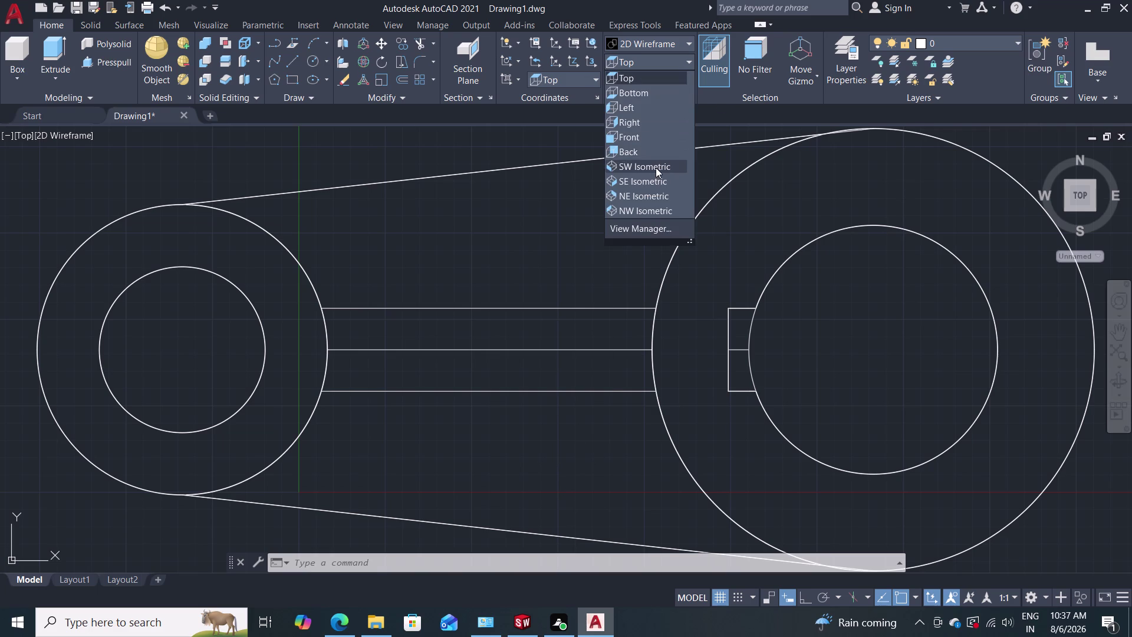
click(655, 168)
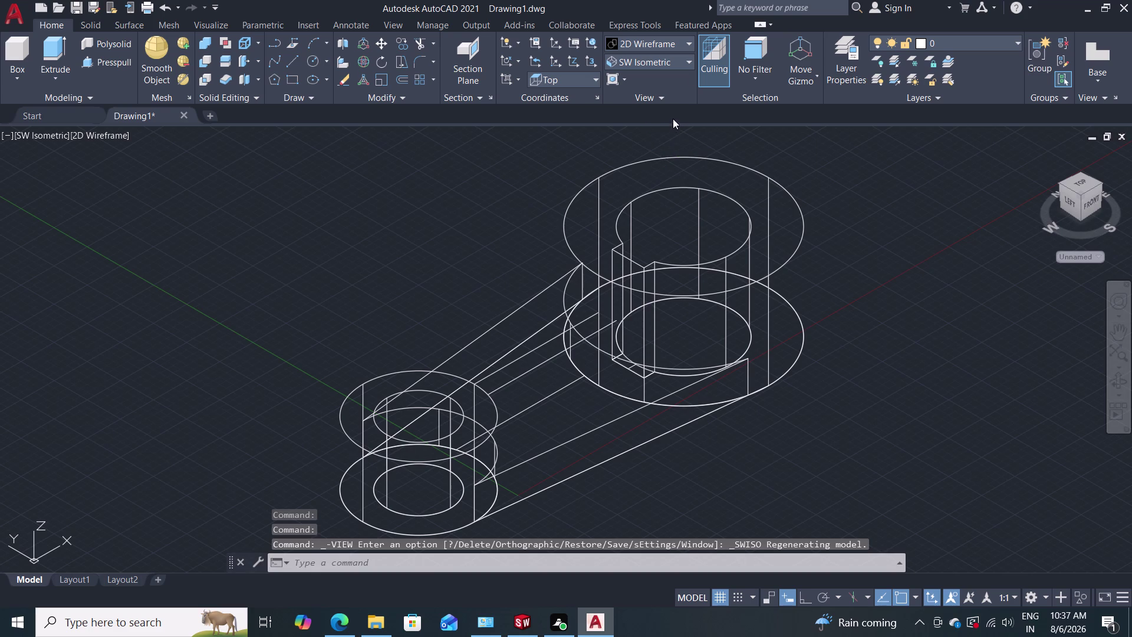
click(685, 61)
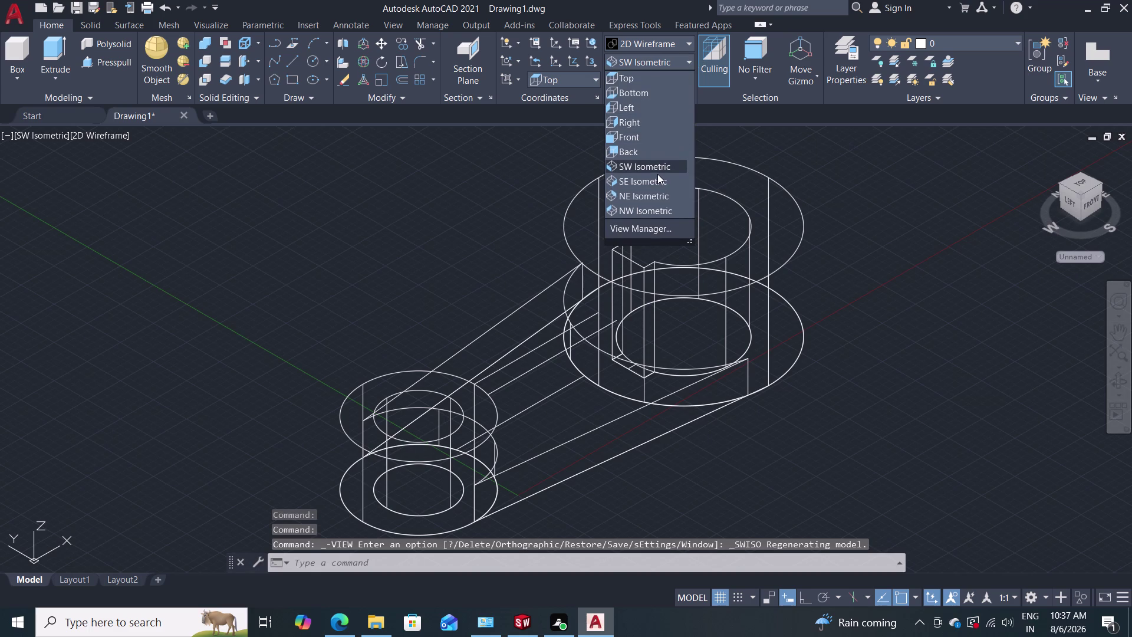
click(657, 182)
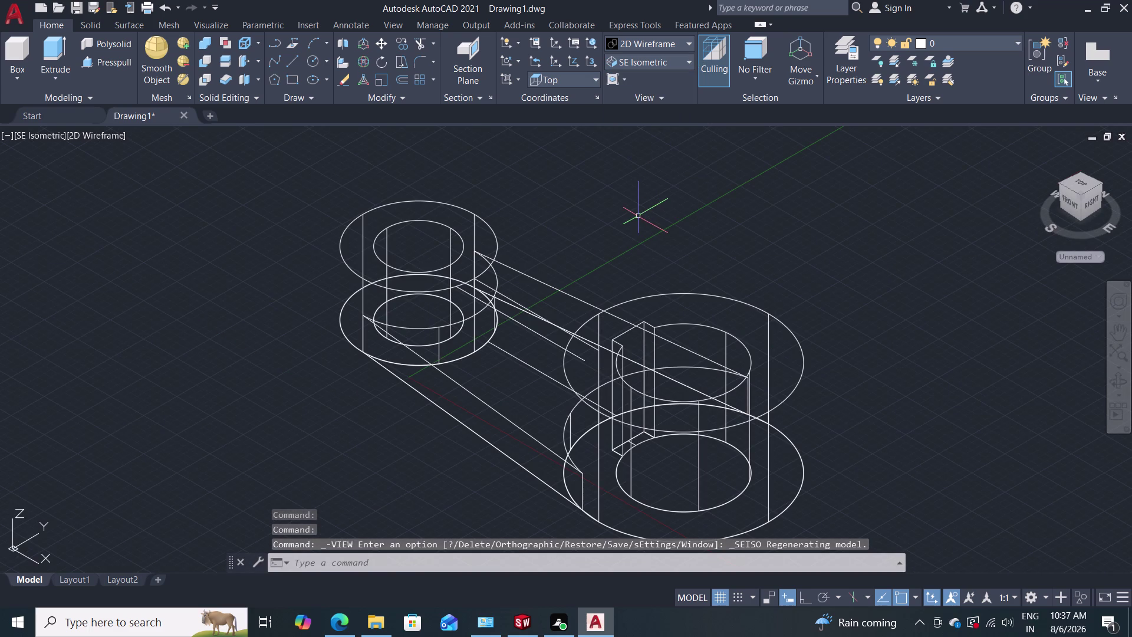
click(679, 59)
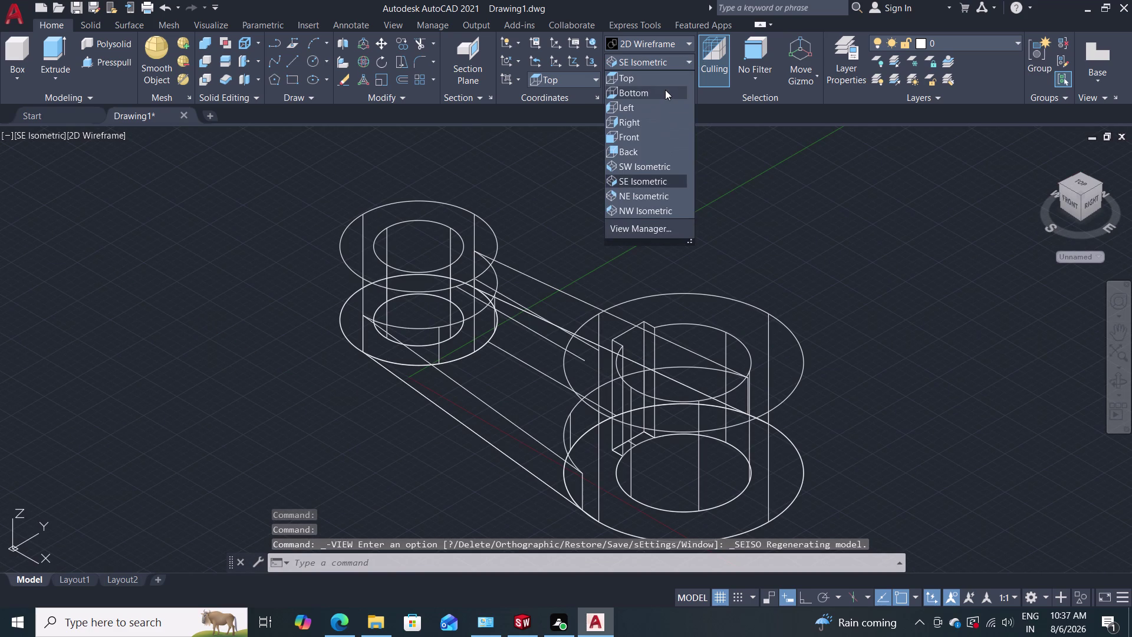
click(663, 82)
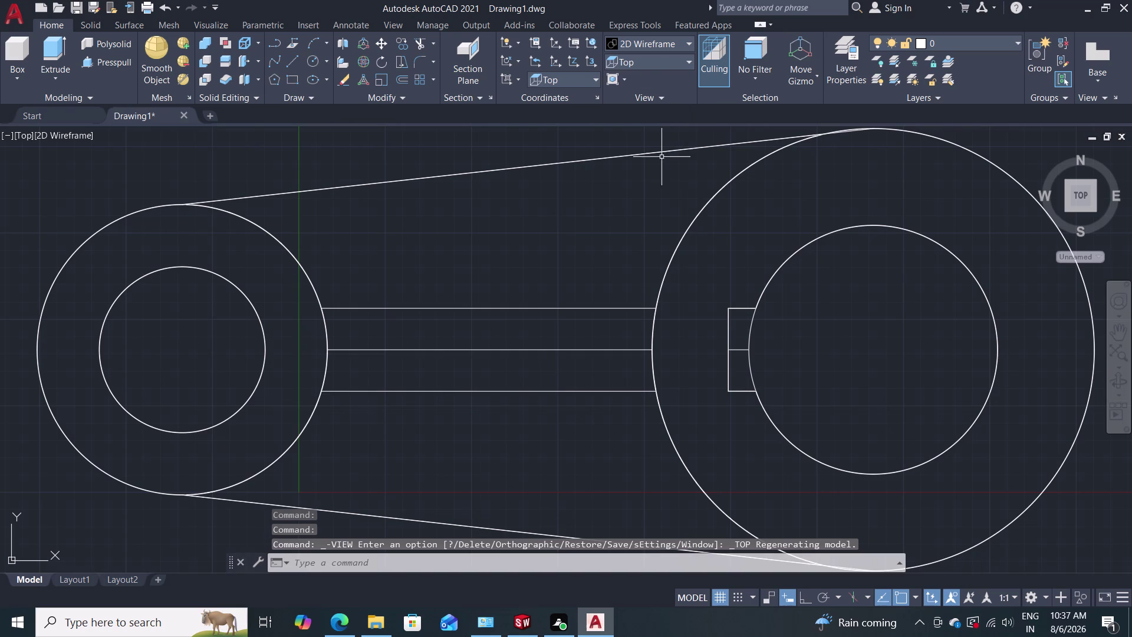
Erase the middle centre line between the two bosses.
click(684, 55)
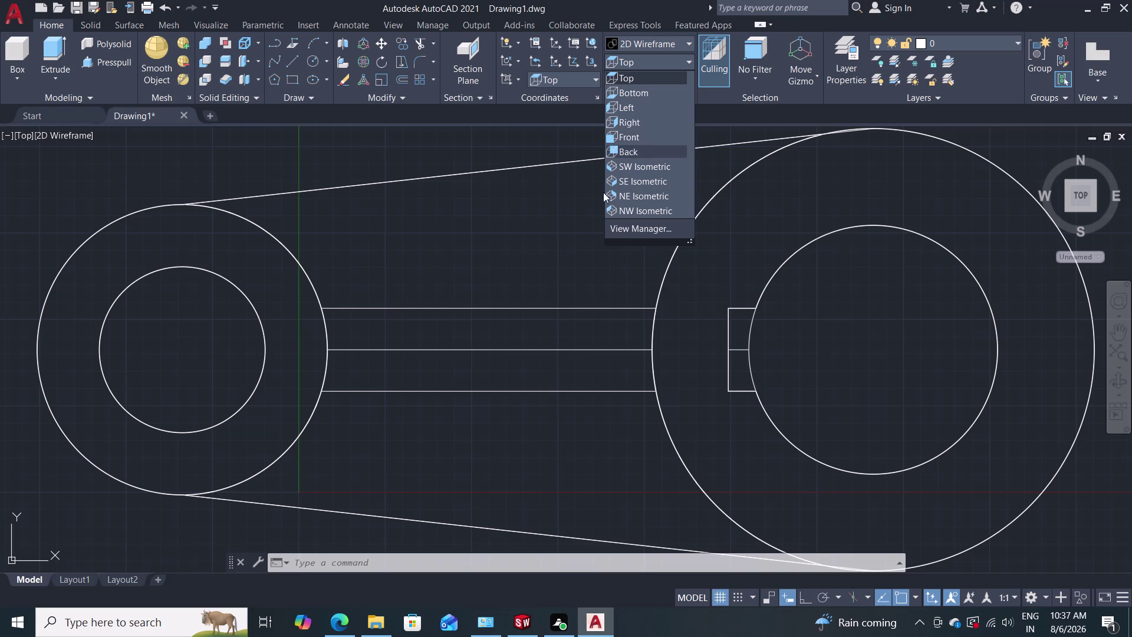
key(Escape)
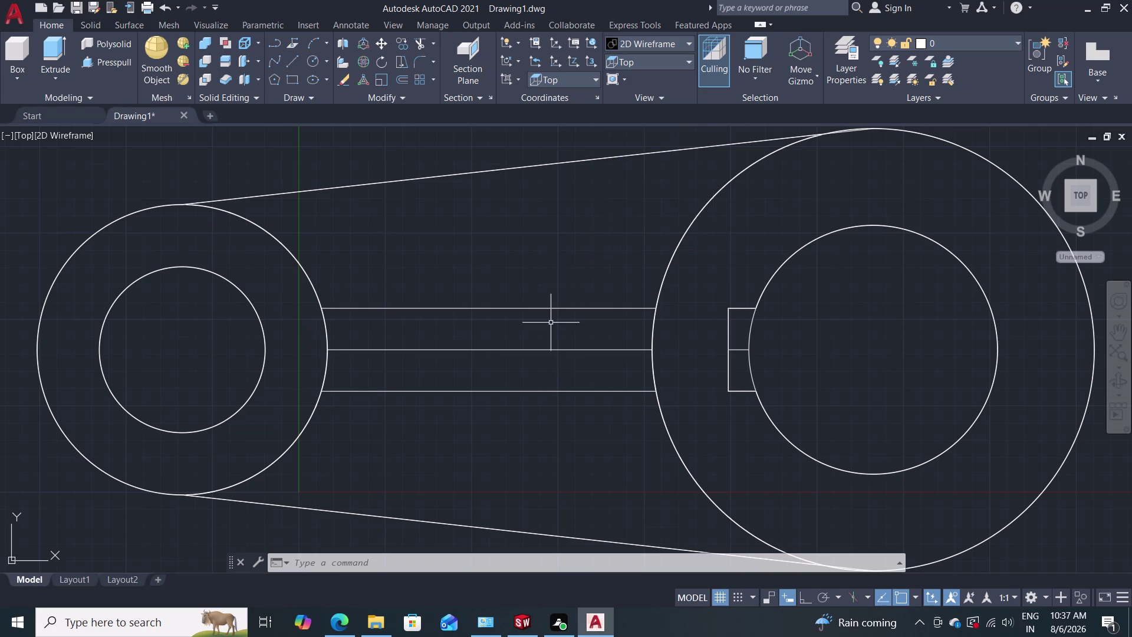
click(540, 350)
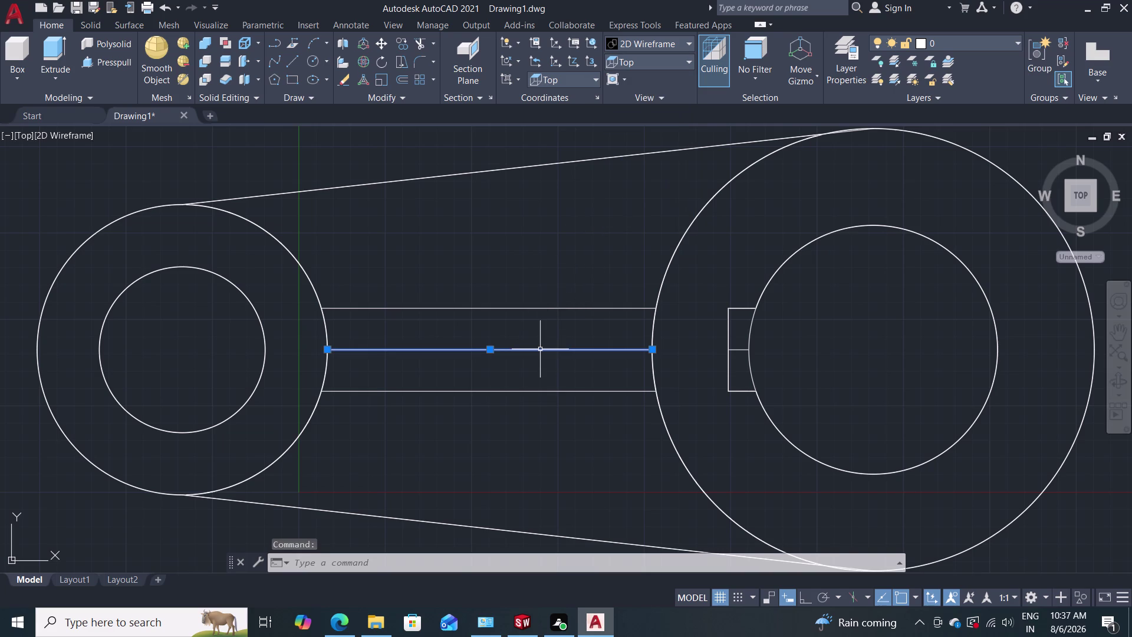
key(Delete)
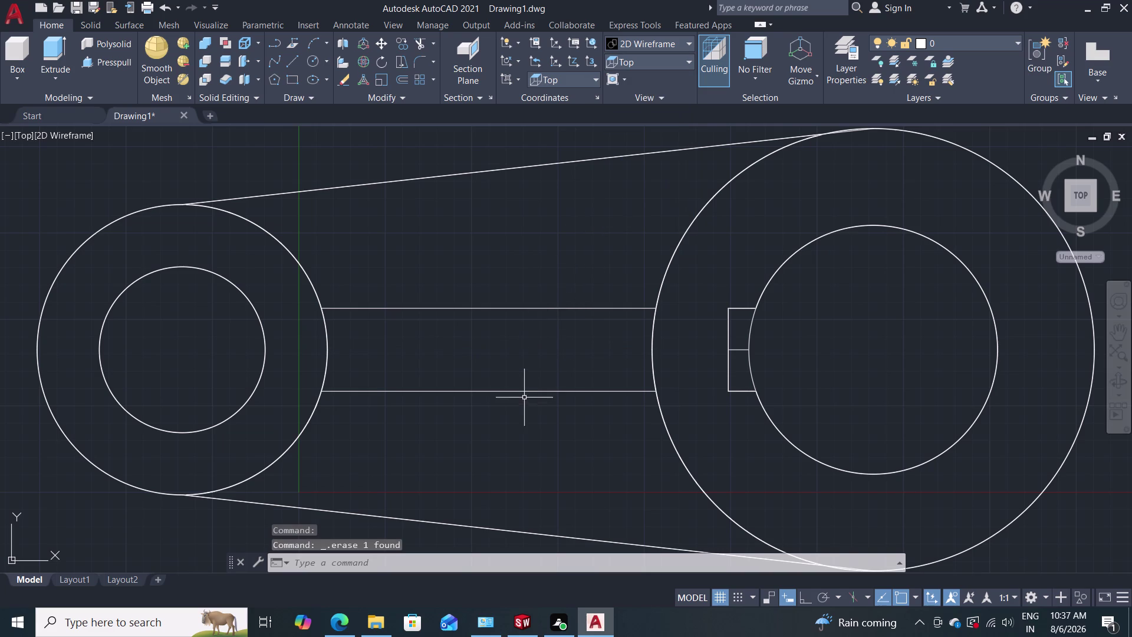